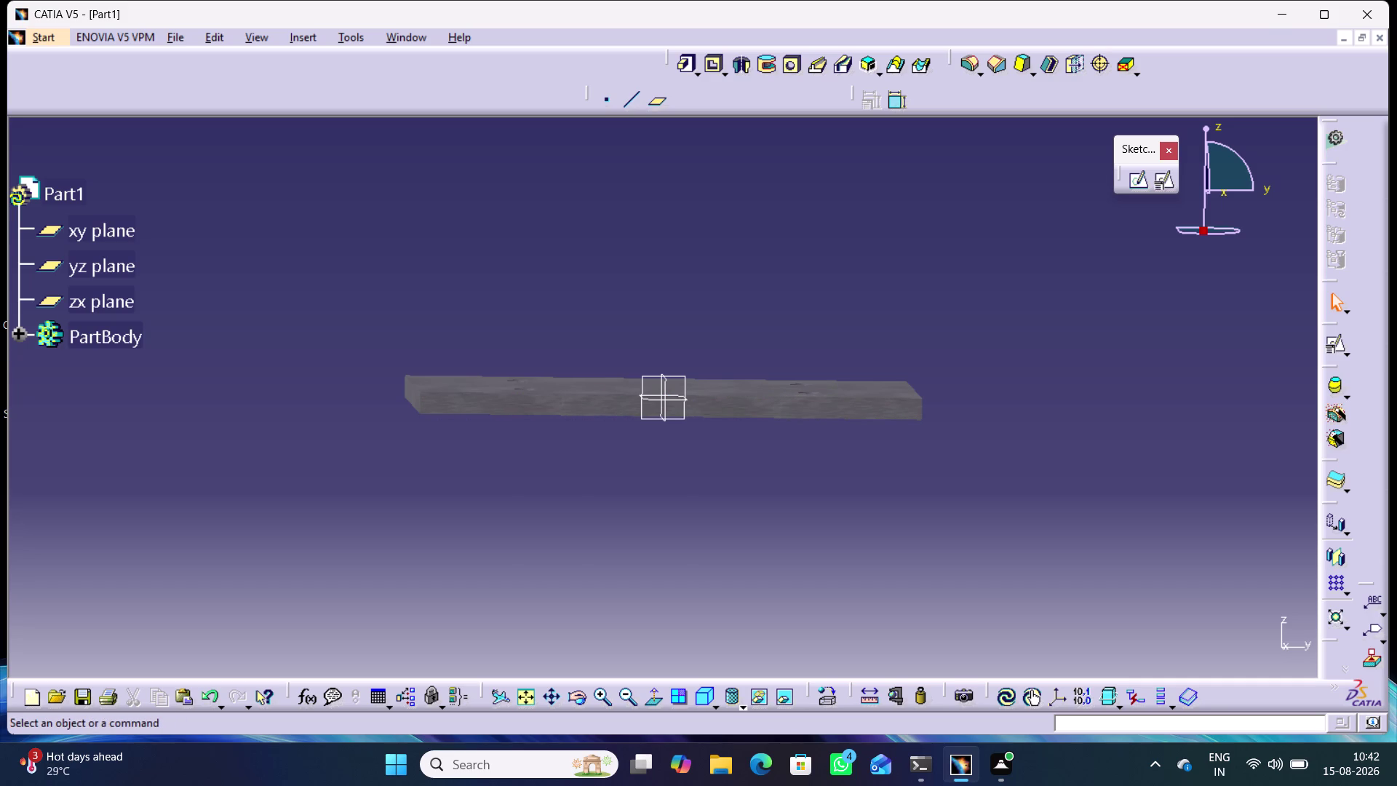
Inspect the four-hole plate from several angles, set an isometric view, and open Save As.
middle_drag(751, 437, 615, 603)
scroll(down, 3)
right_drag(692, 487, 615, 602)
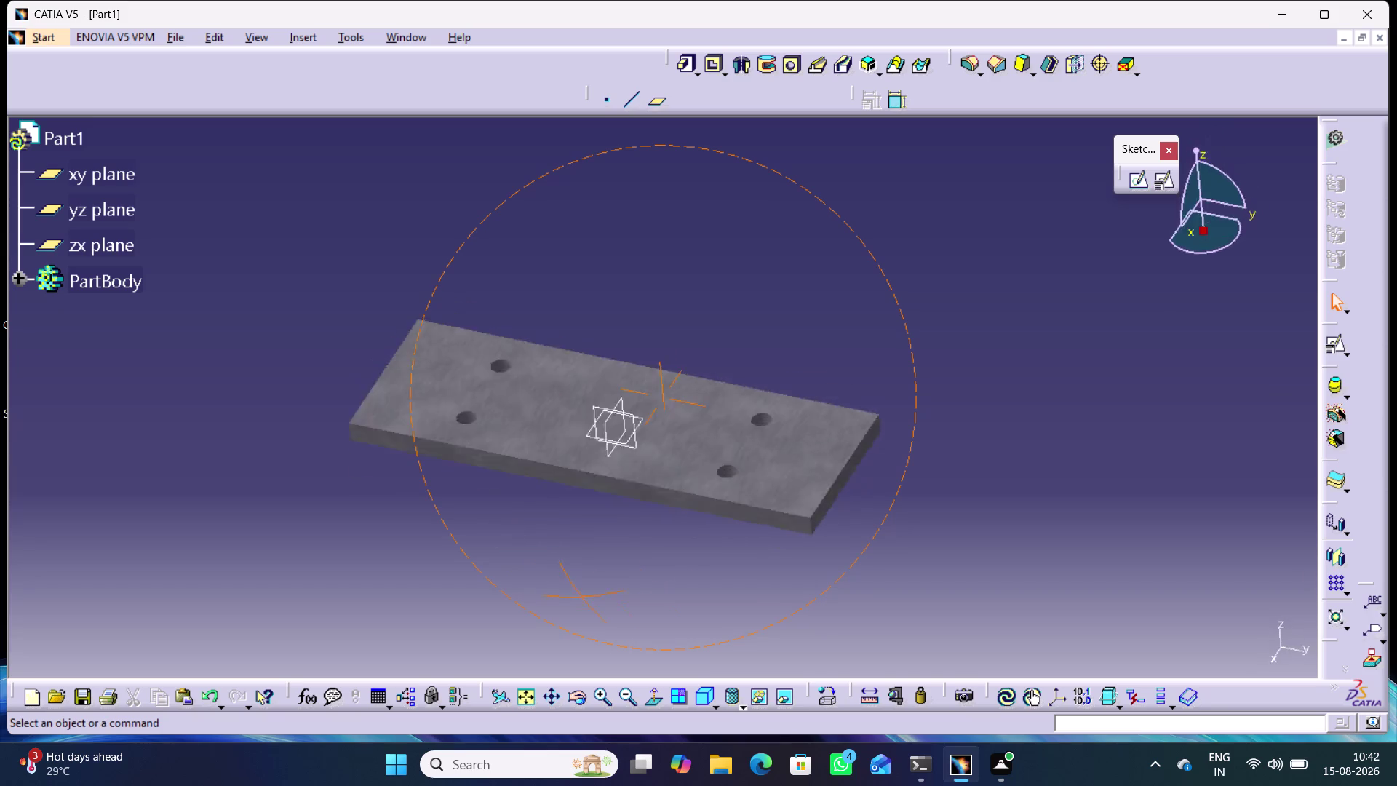
middle_drag(614, 603, 563, 532)
right_drag(615, 603, 562, 532)
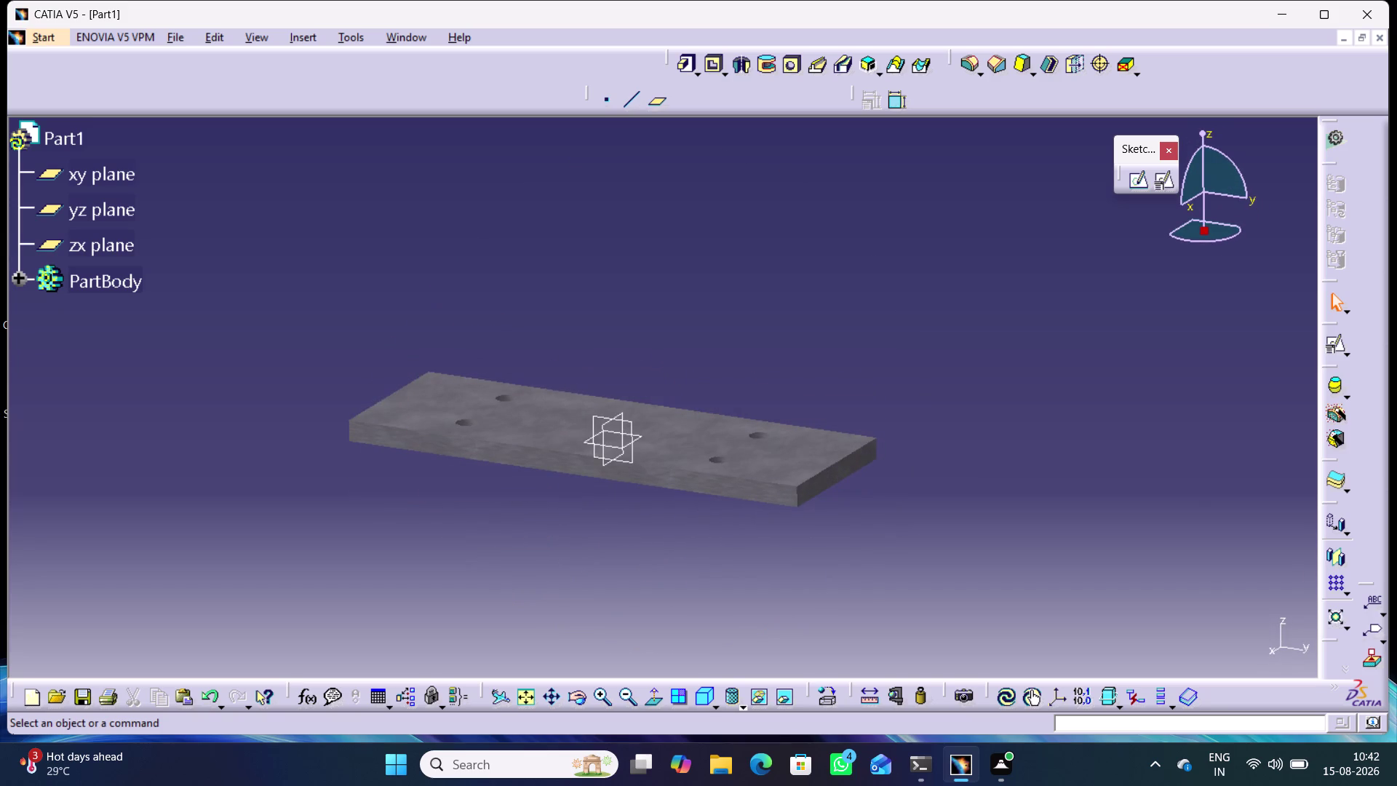
click(698, 701)
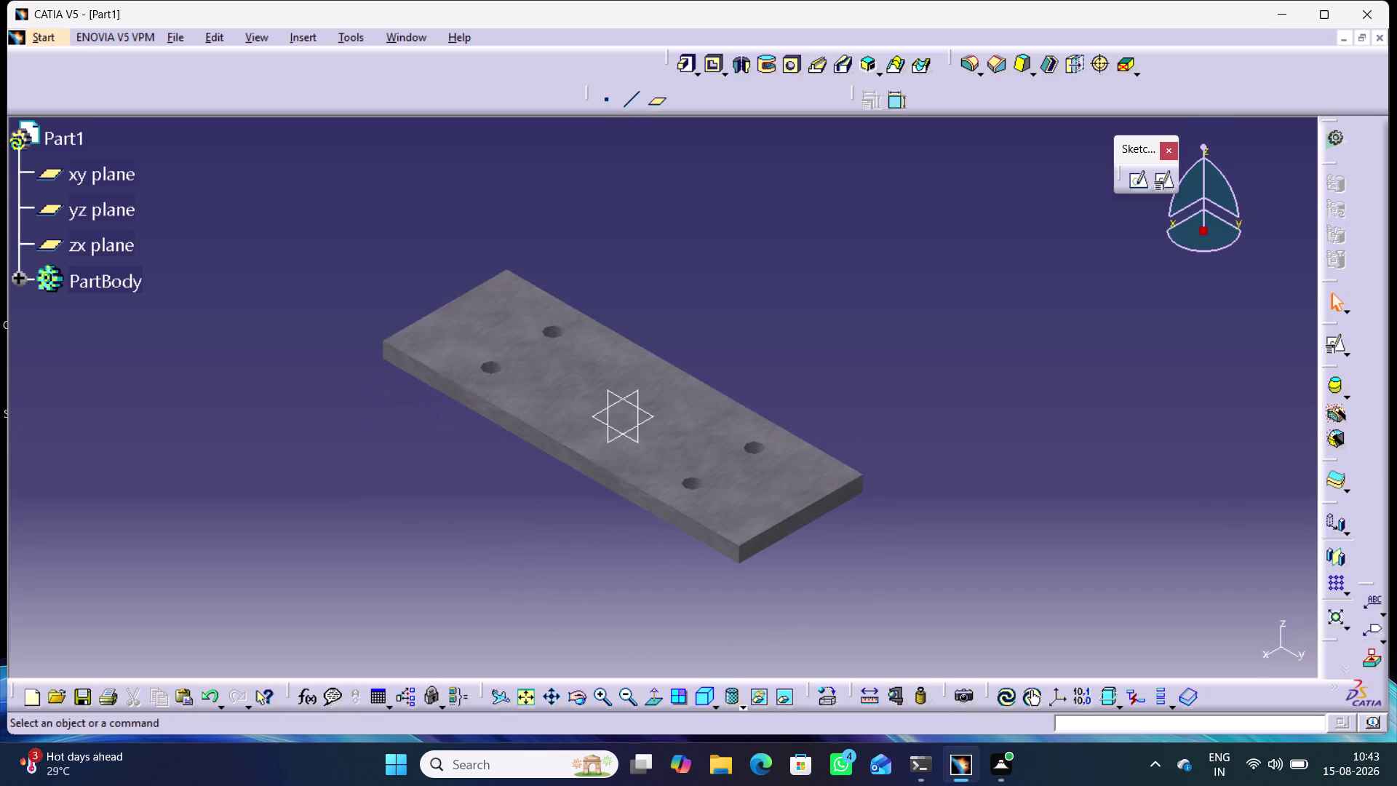
key(ctrl+s)
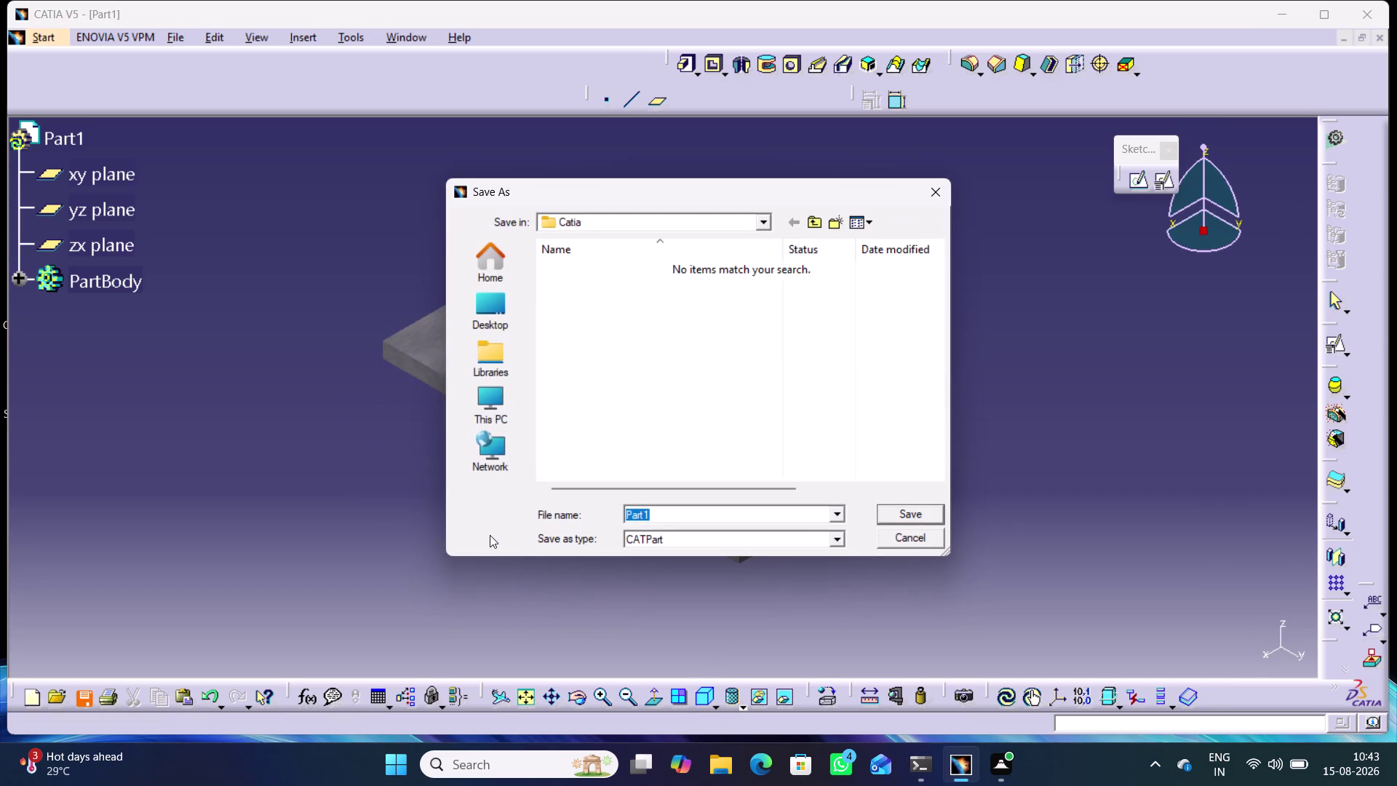
Browse the Save As dialog to Desktop > Intern projects > Catia.
scroll(down, 3)
scroll(up, 3)
click(484, 301)
scroll(down, 3)
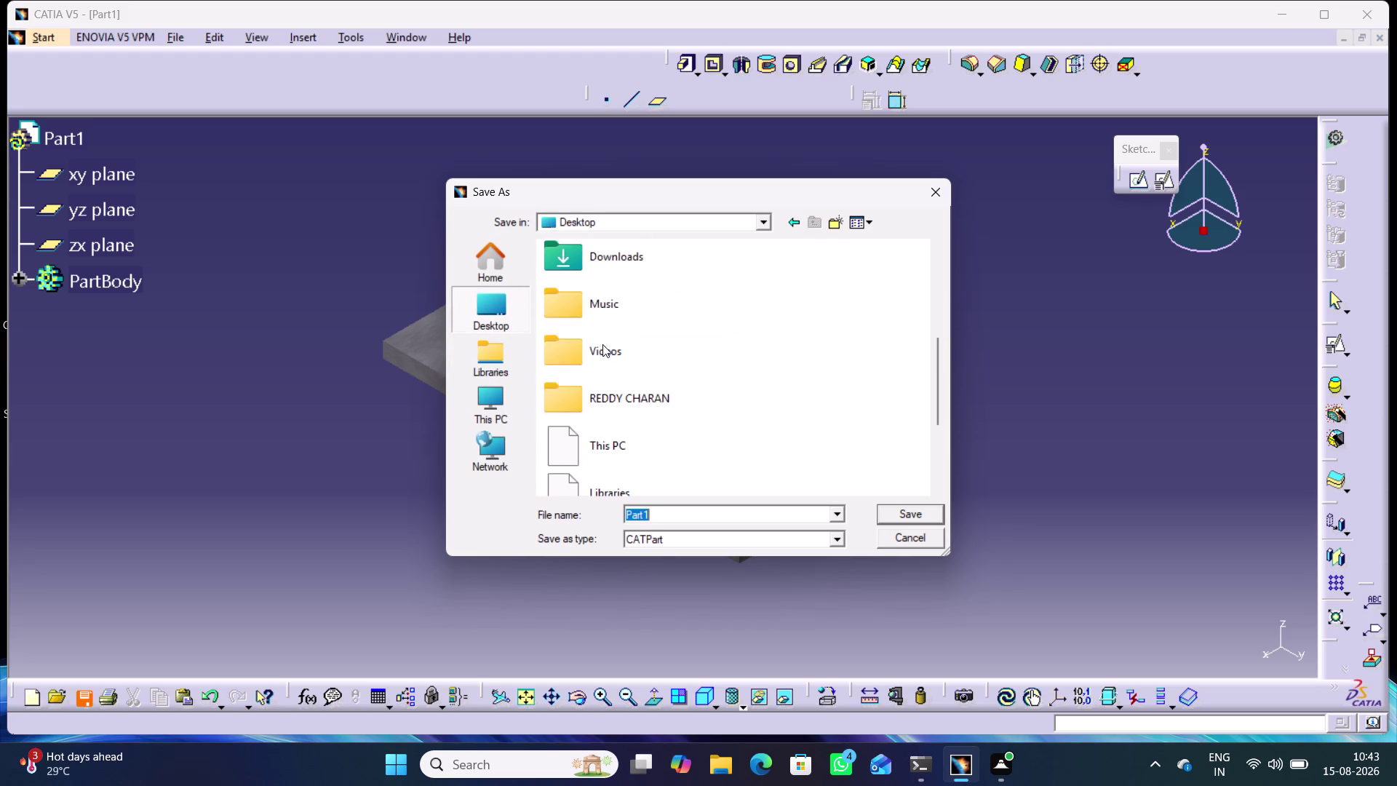
scroll(down, 3)
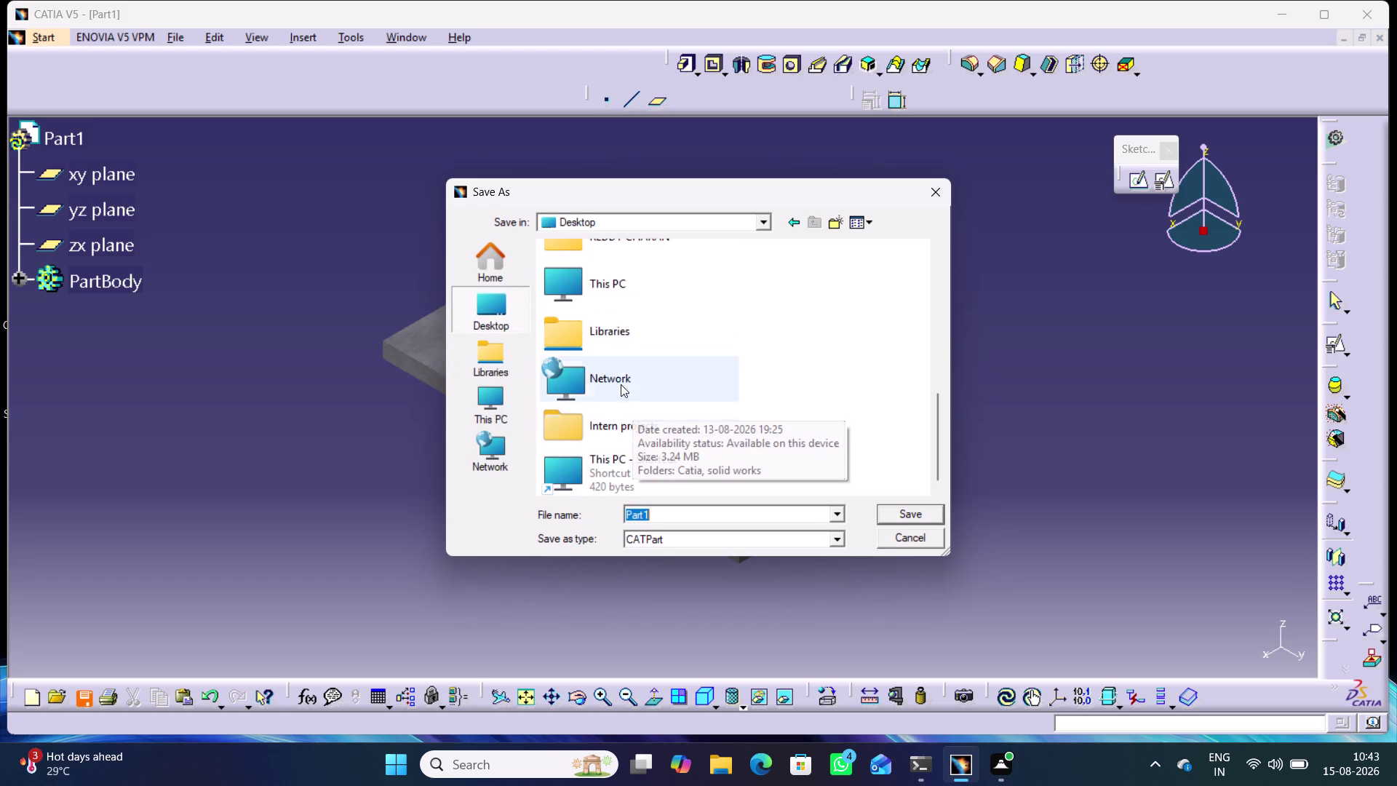
scroll(down, 3)
double_click(633, 425)
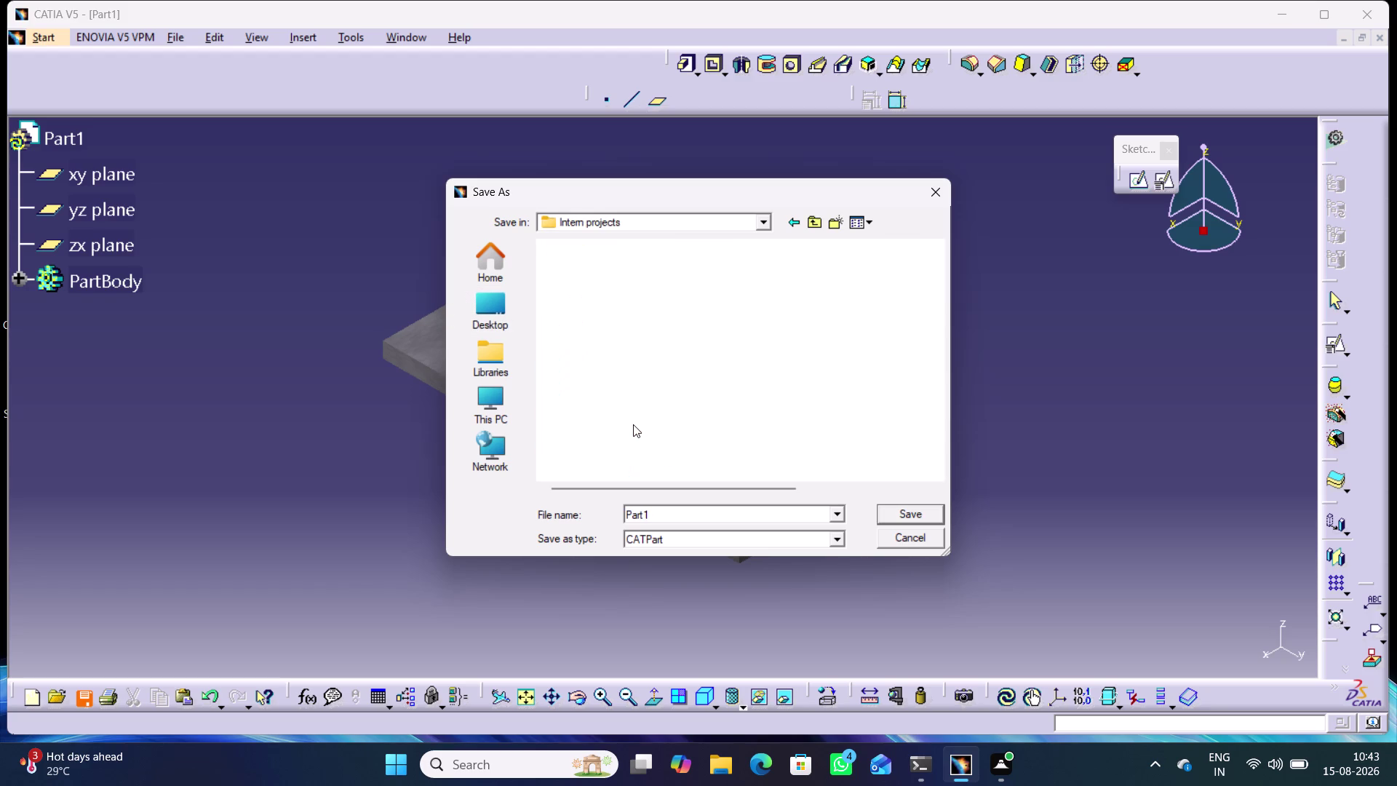
double_click(579, 265)
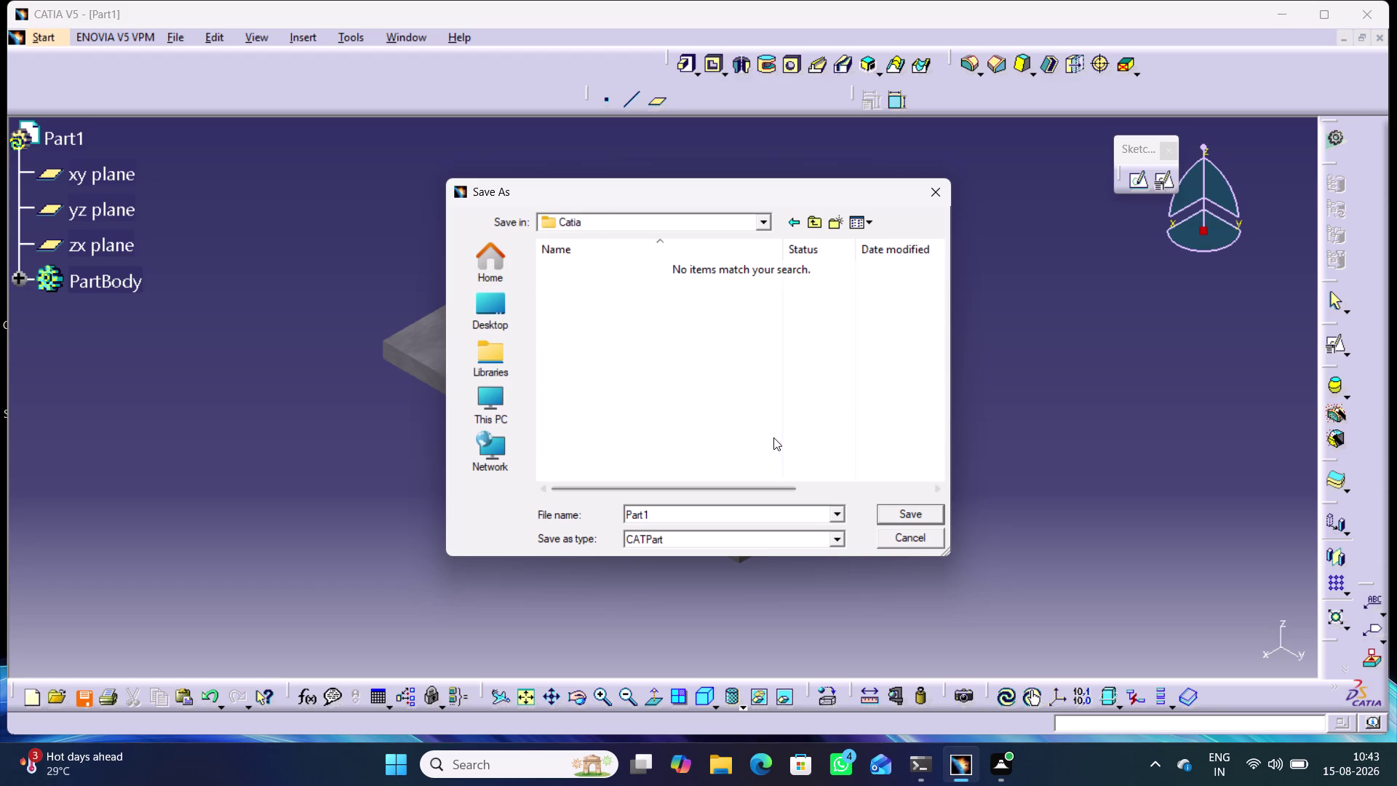
Save the part under the name 'Base' and start a new document.
drag(689, 514, 628, 511)
text(Bas)
text(e)
key(Return)
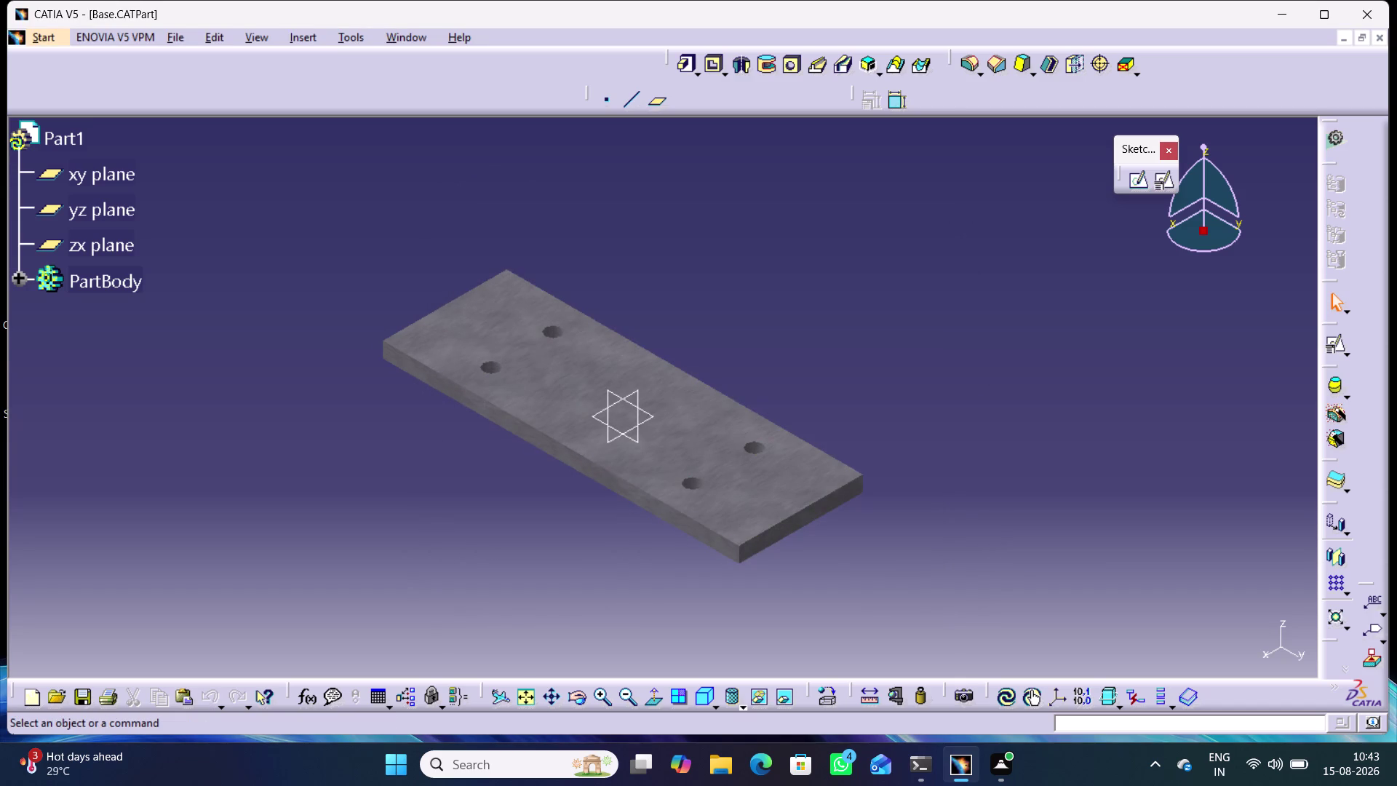
key(ctrl+s)
key(ctrl+n)
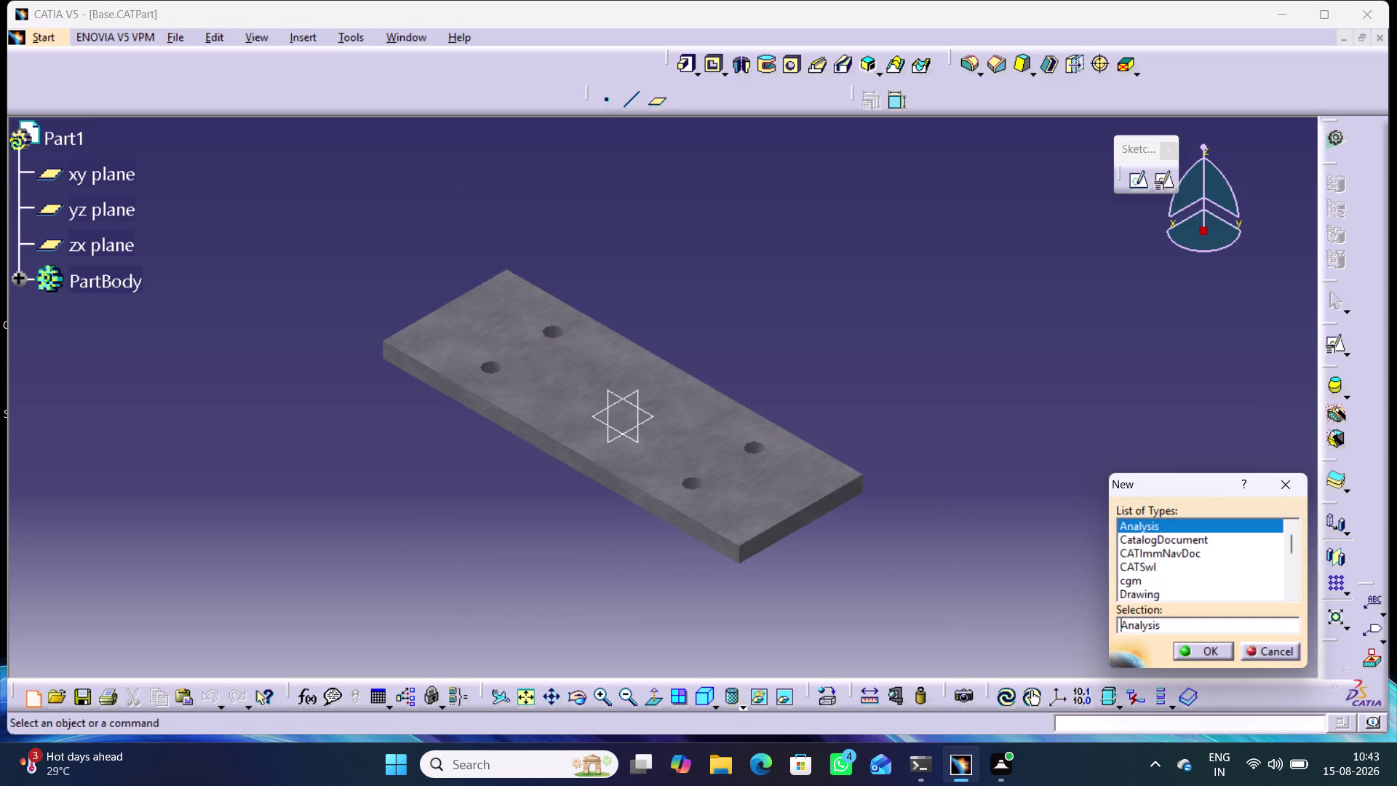
Create a new Part document, keep the default name Part2, and select its zx plane.
key(Down)
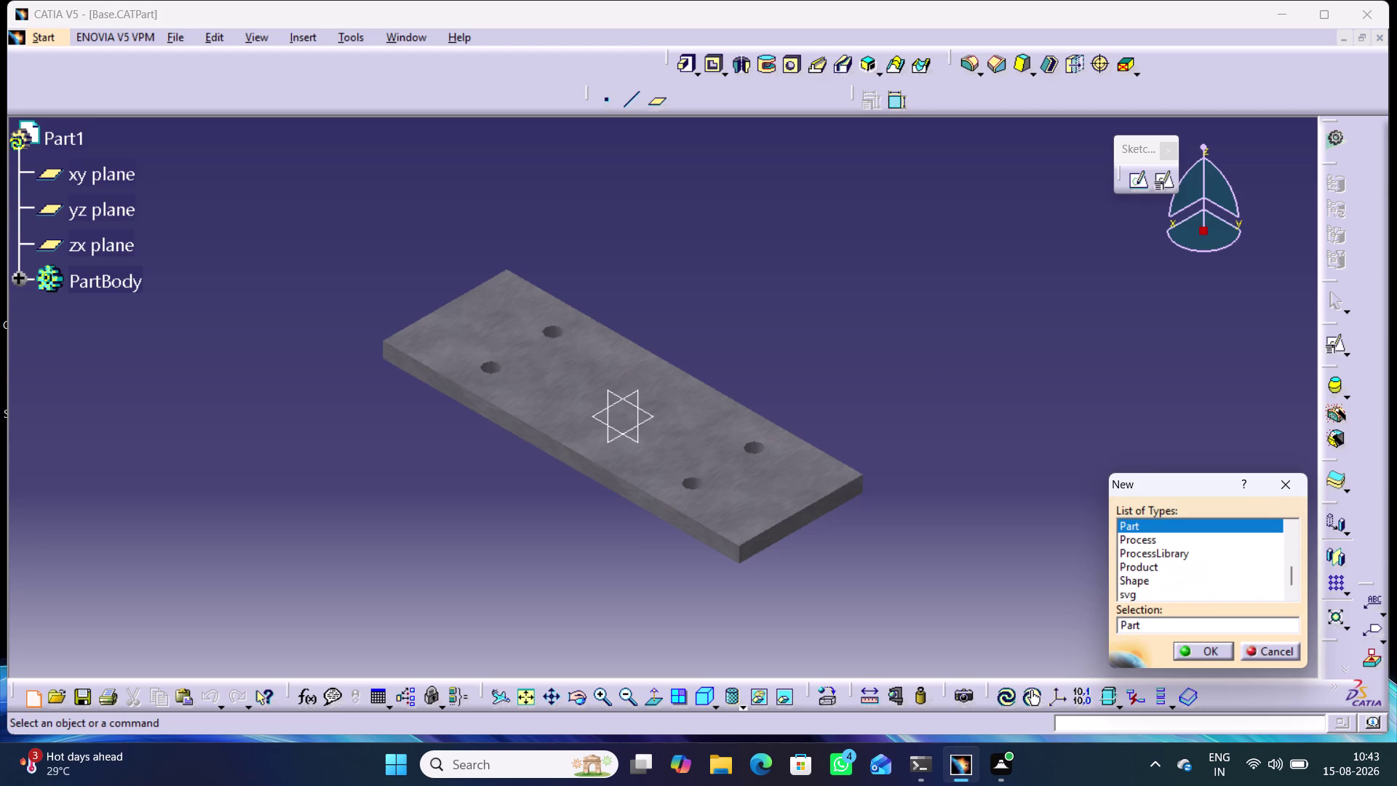
key(Return)
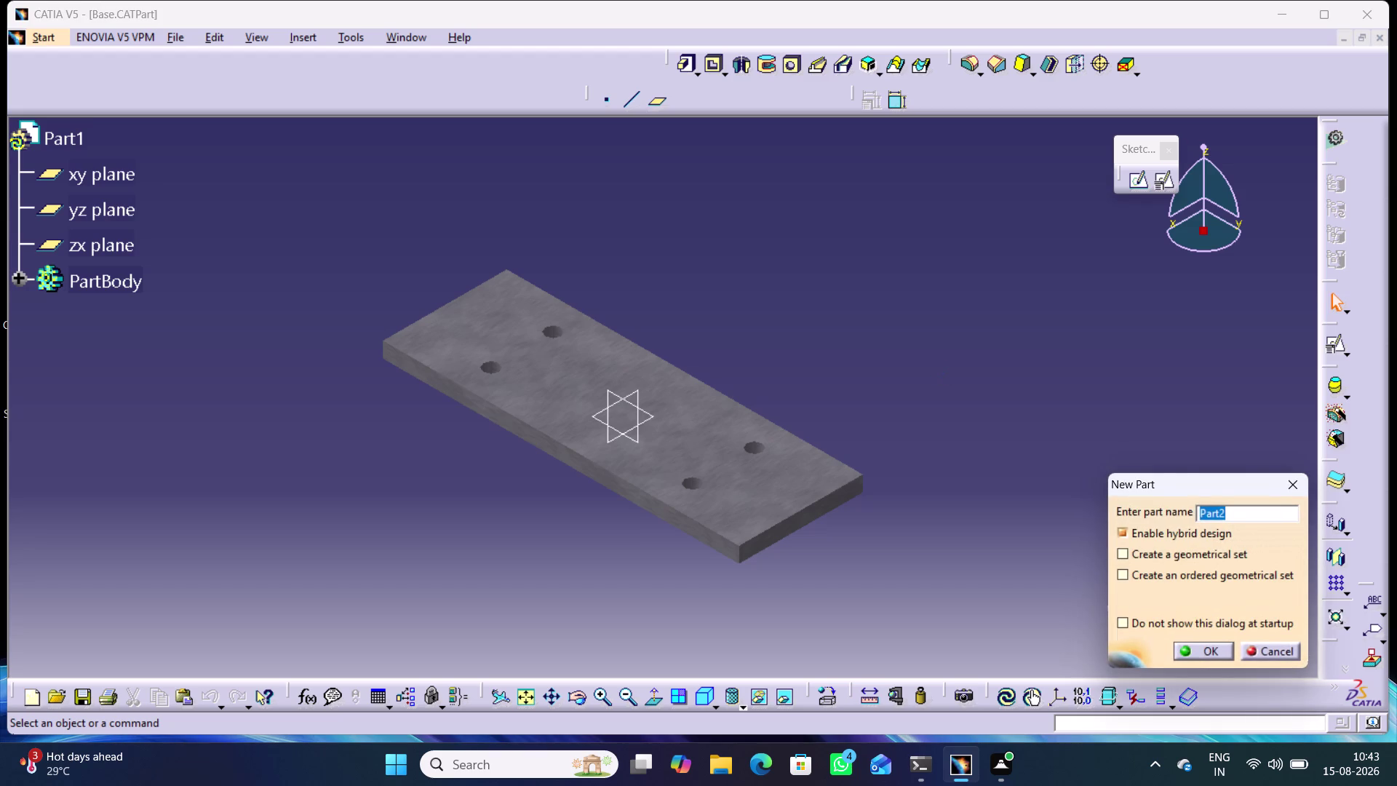
key(Return)
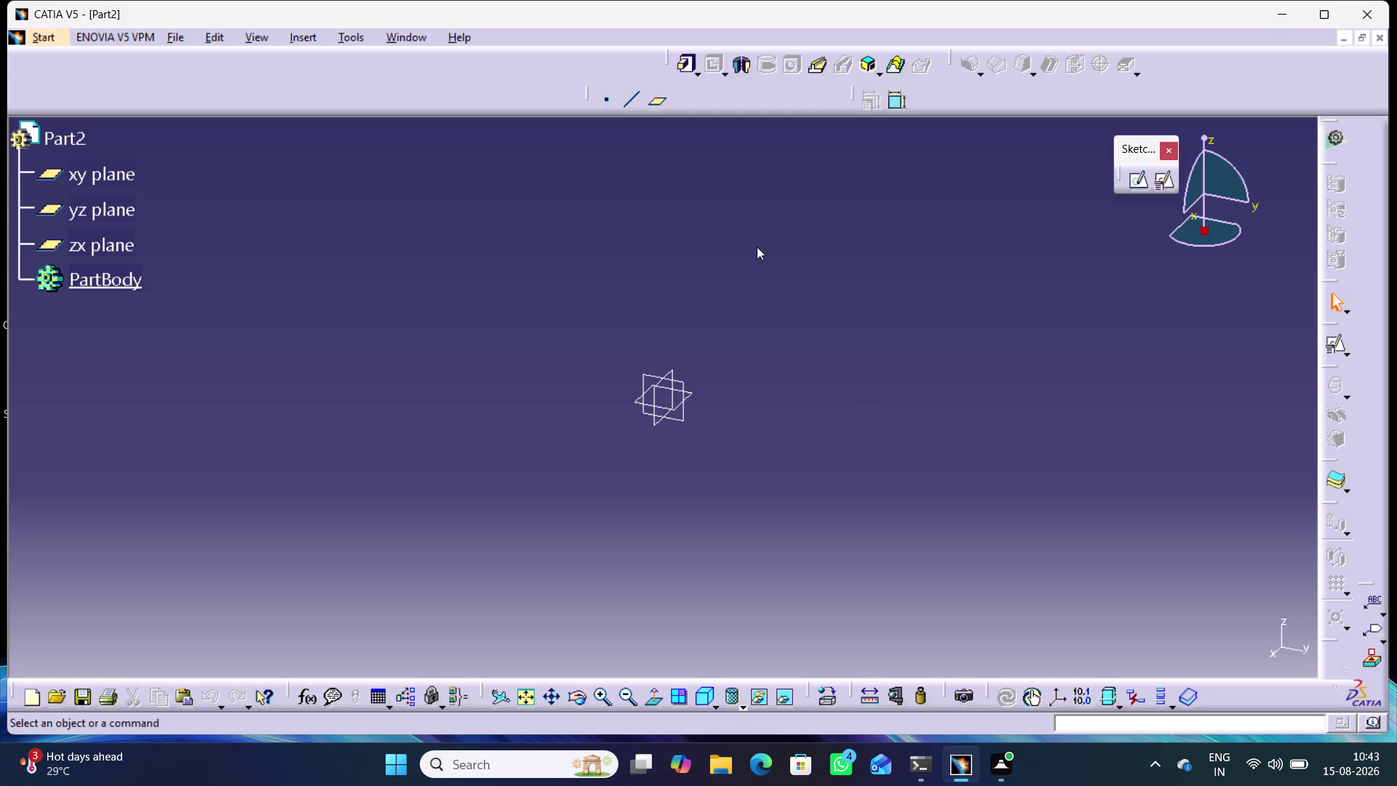
click(656, 424)
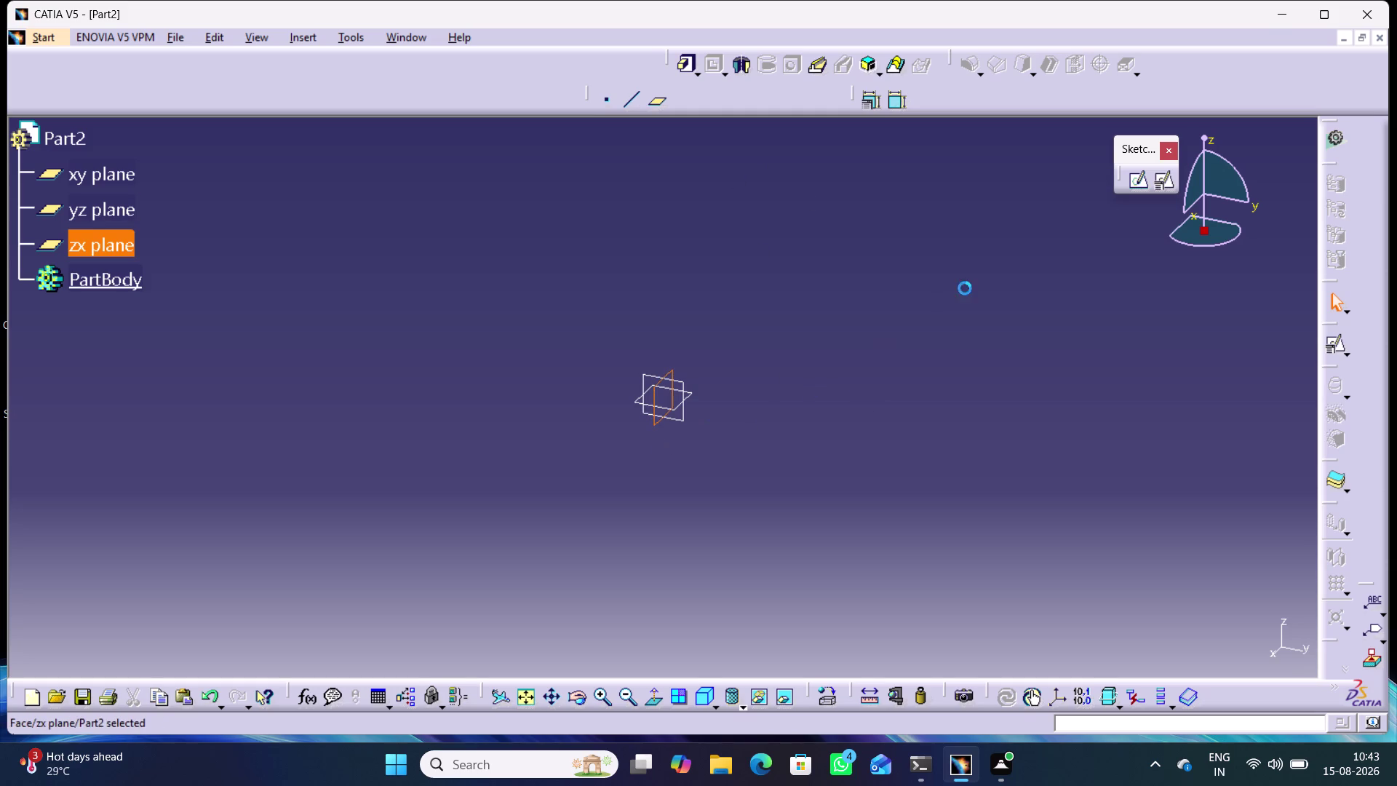
Create a positioned sketch on the zx plane, adjusting its axis orientation, and enter the Sketcher.
click(1166, 179)
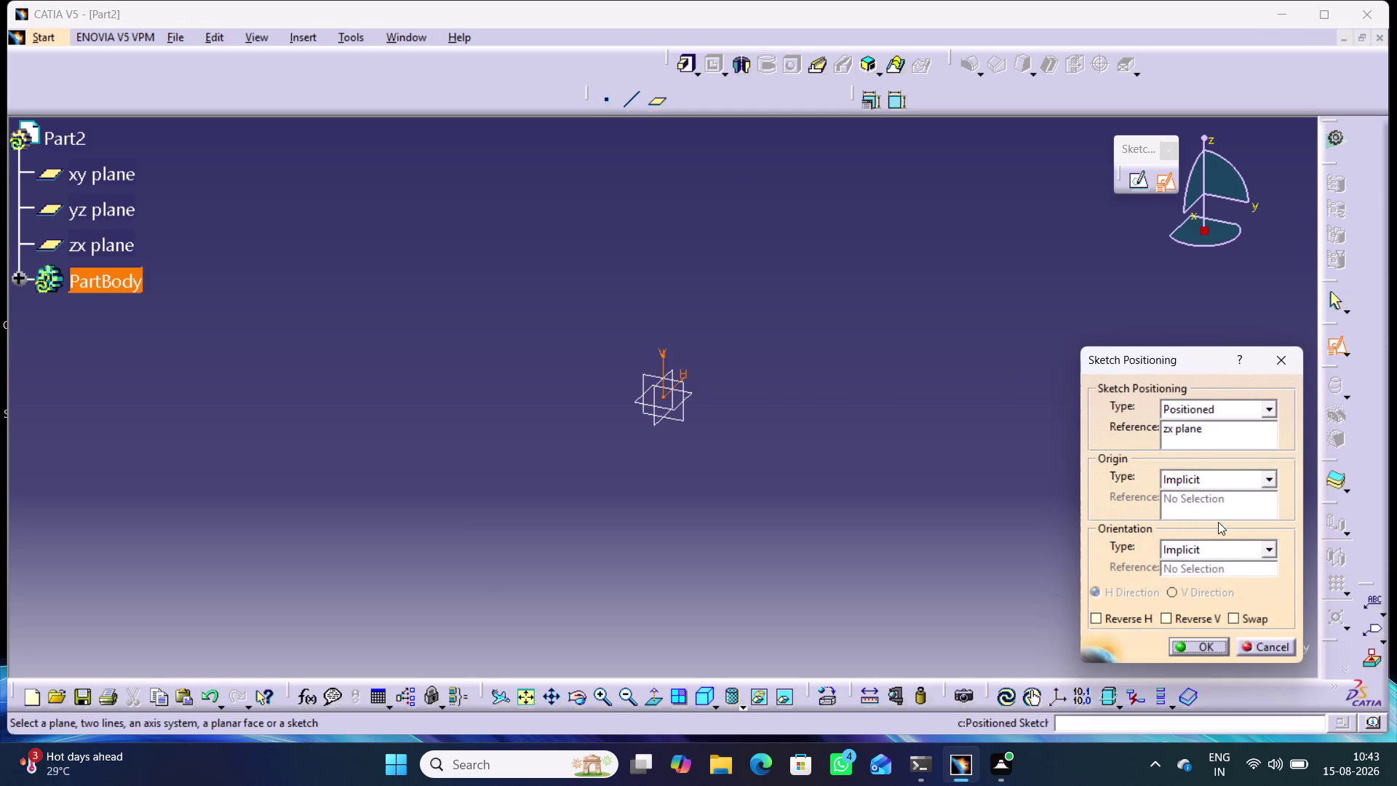
click(1244, 618)
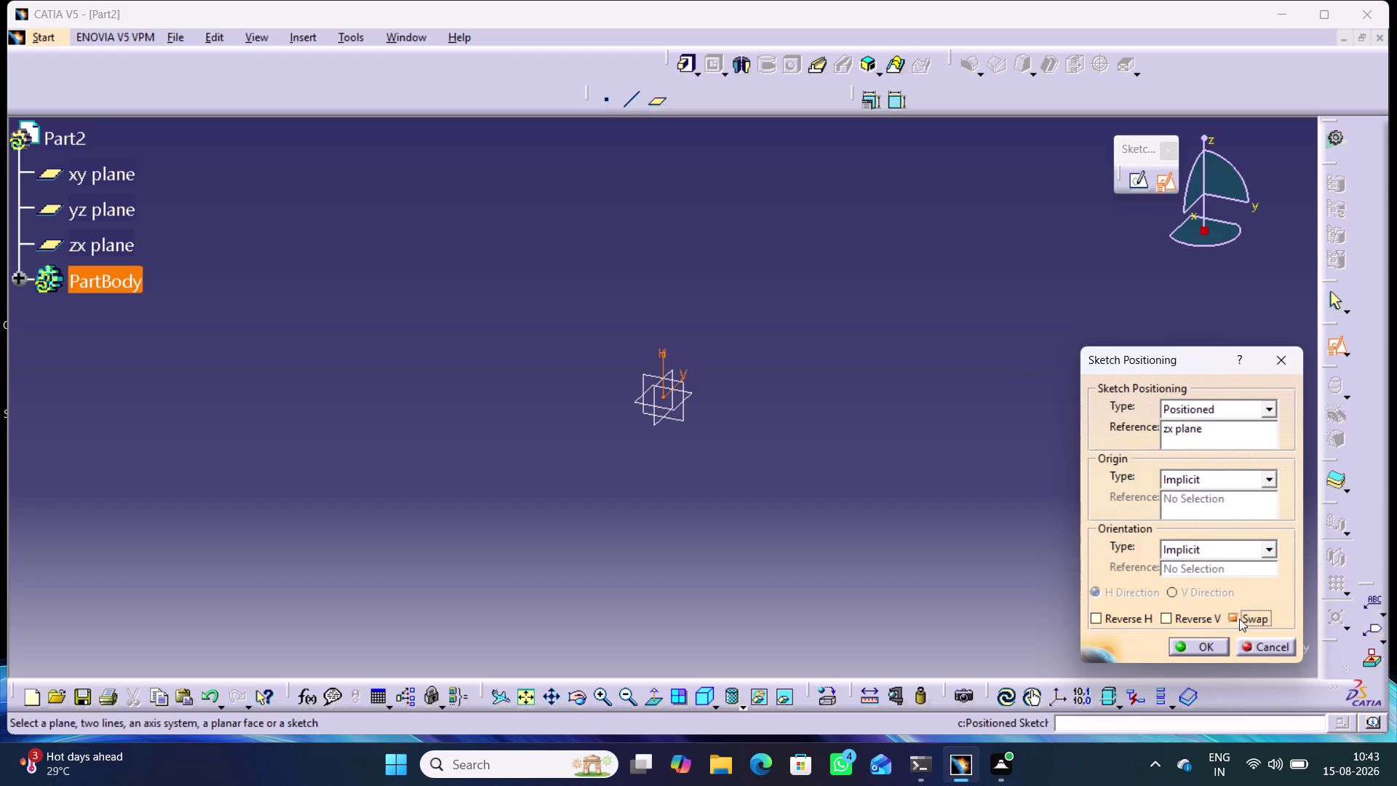
click(1239, 618)
click(1197, 649)
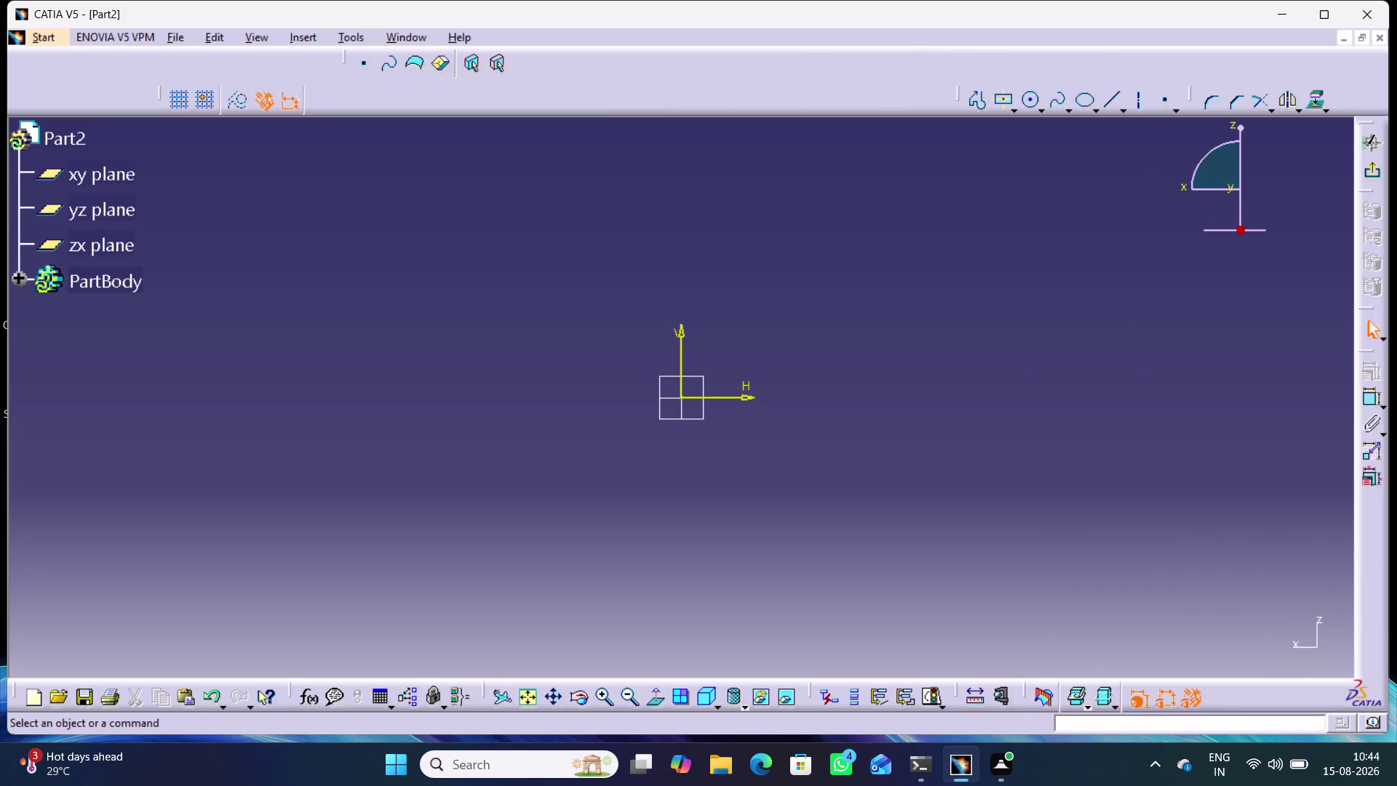
Draw a closed six-segment L-shaped profile around the origin with the Profile tool.
click(973, 101)
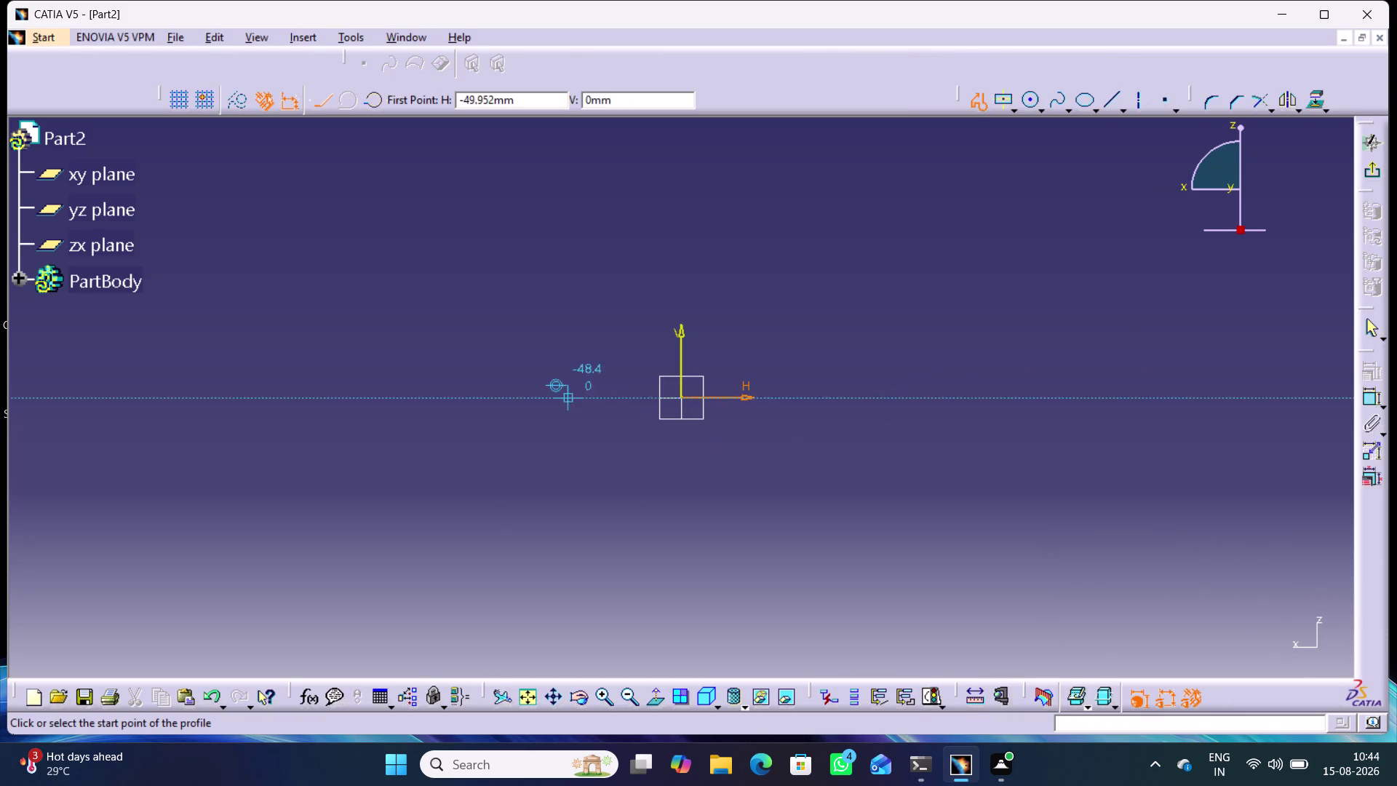
click(515, 400)
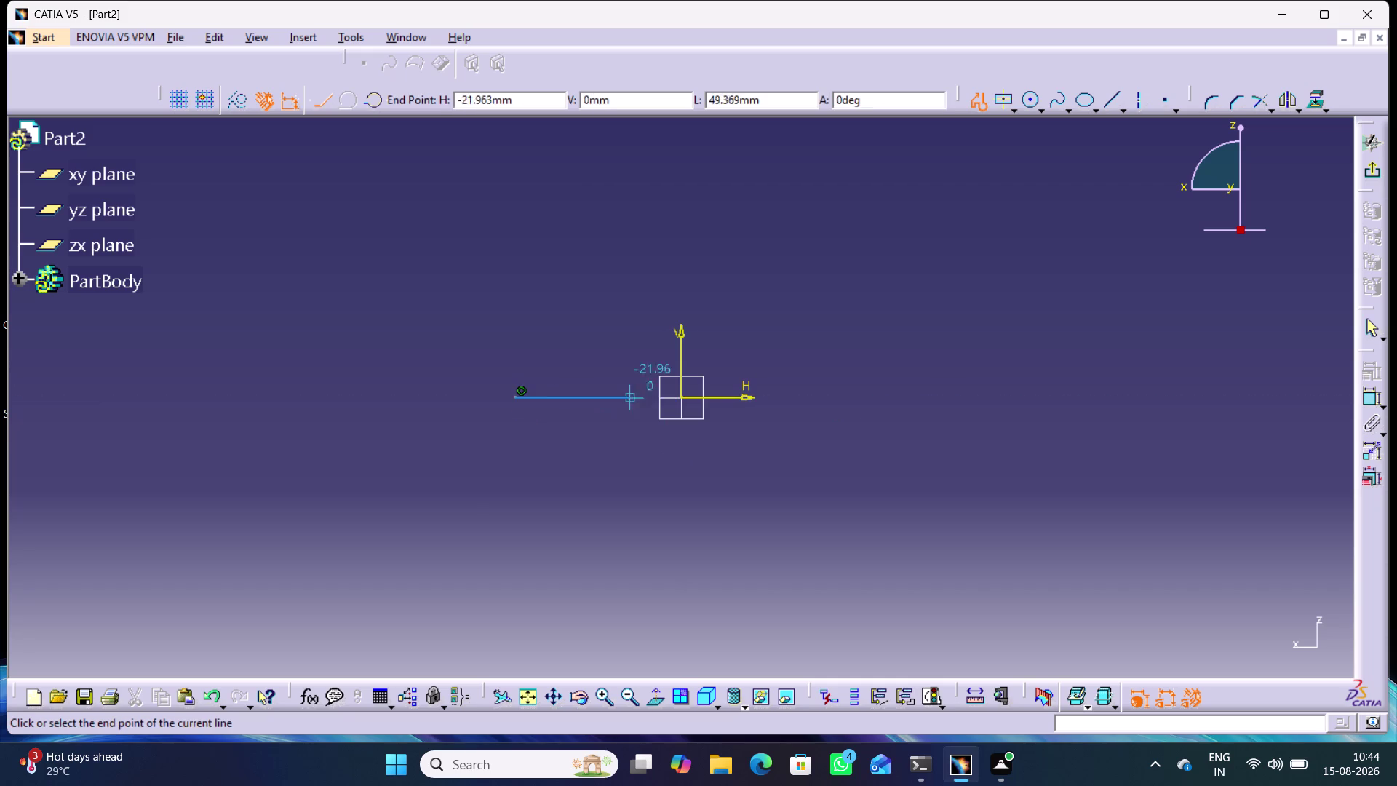
click(685, 396)
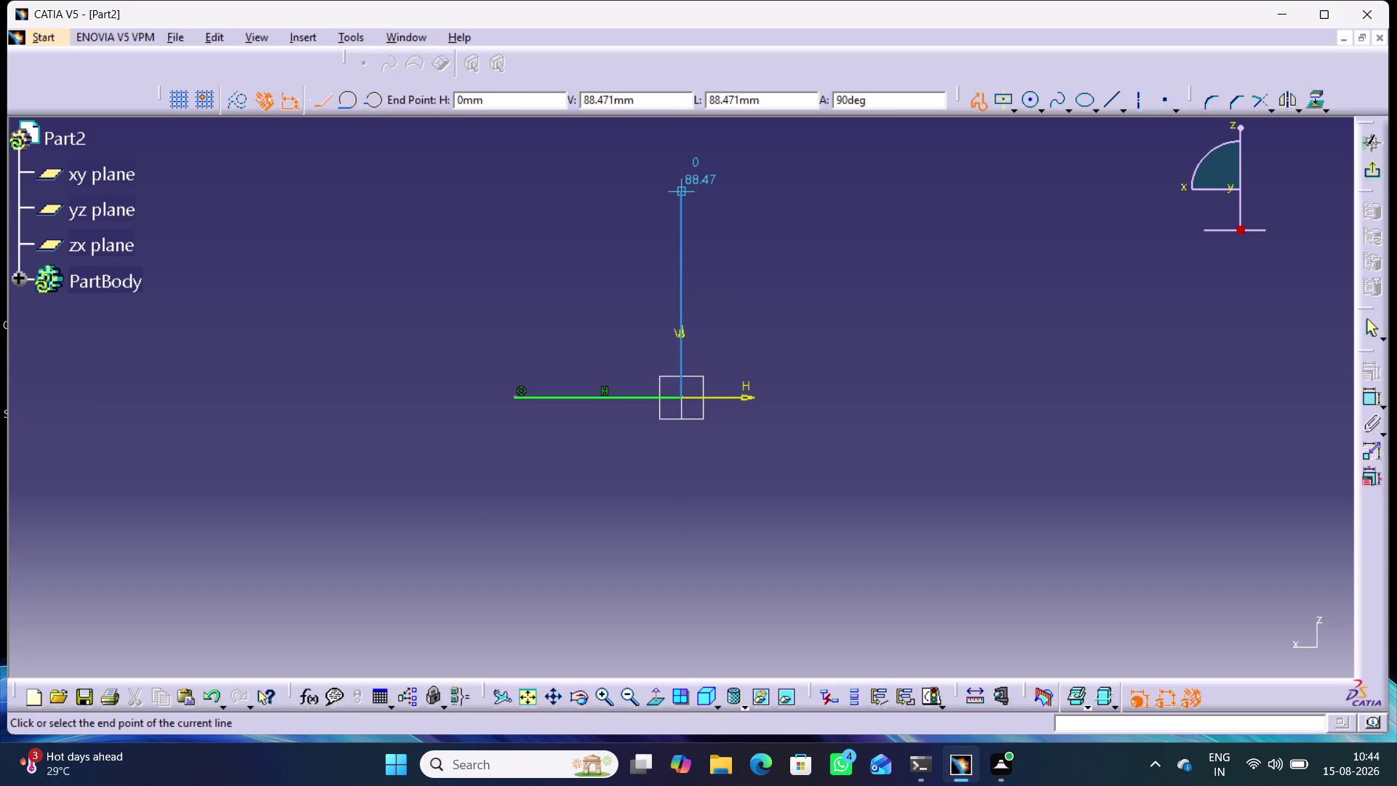
click(681, 188)
click(732, 189)
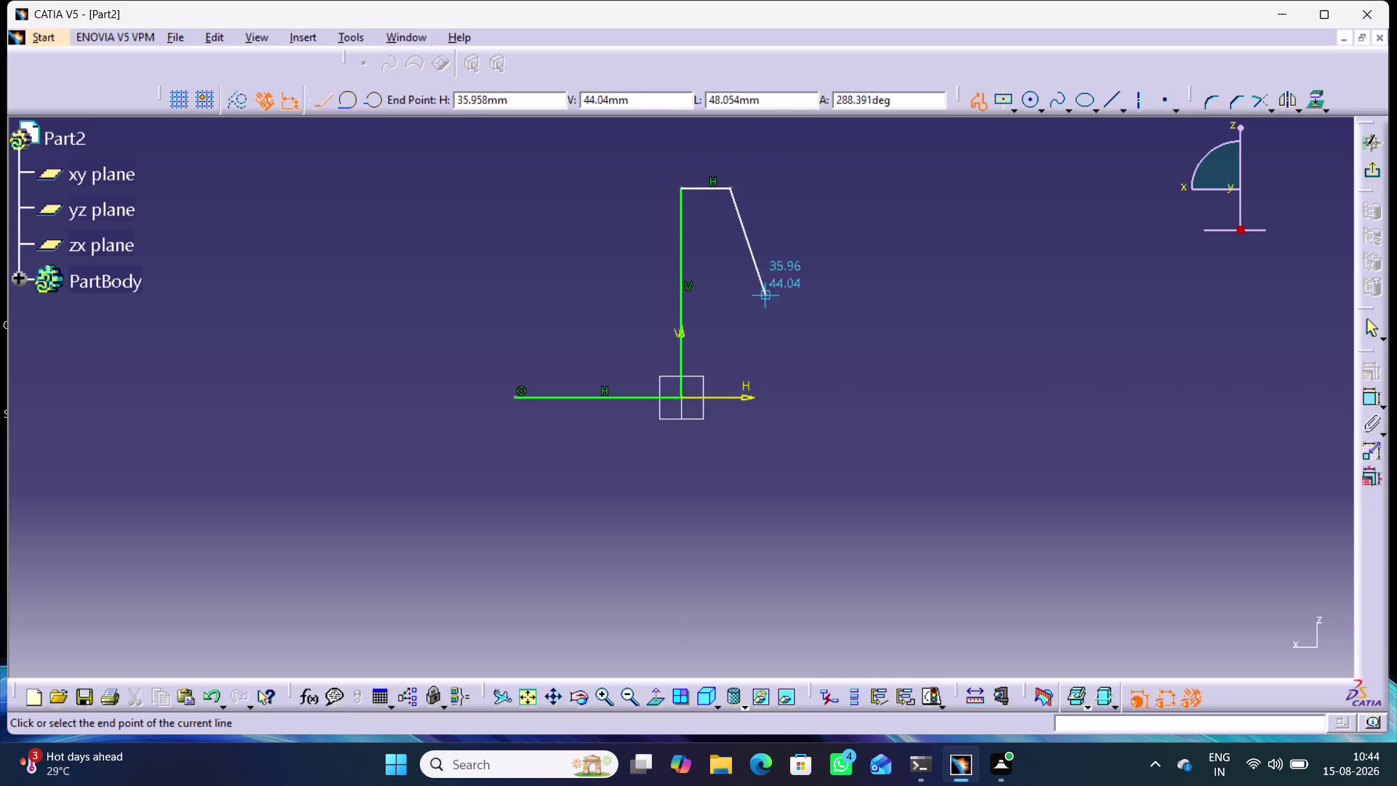
click(727, 441)
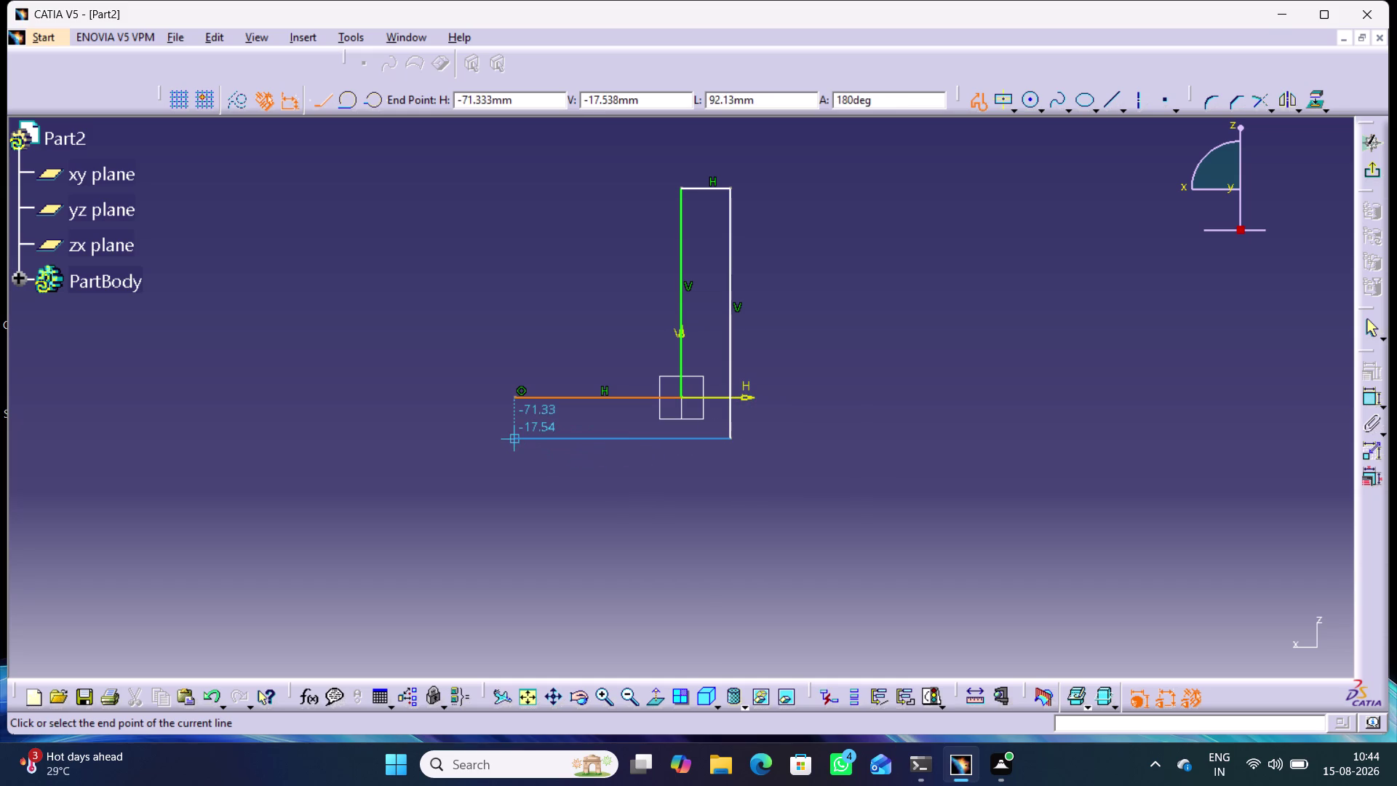
click(515, 434)
click(515, 398)
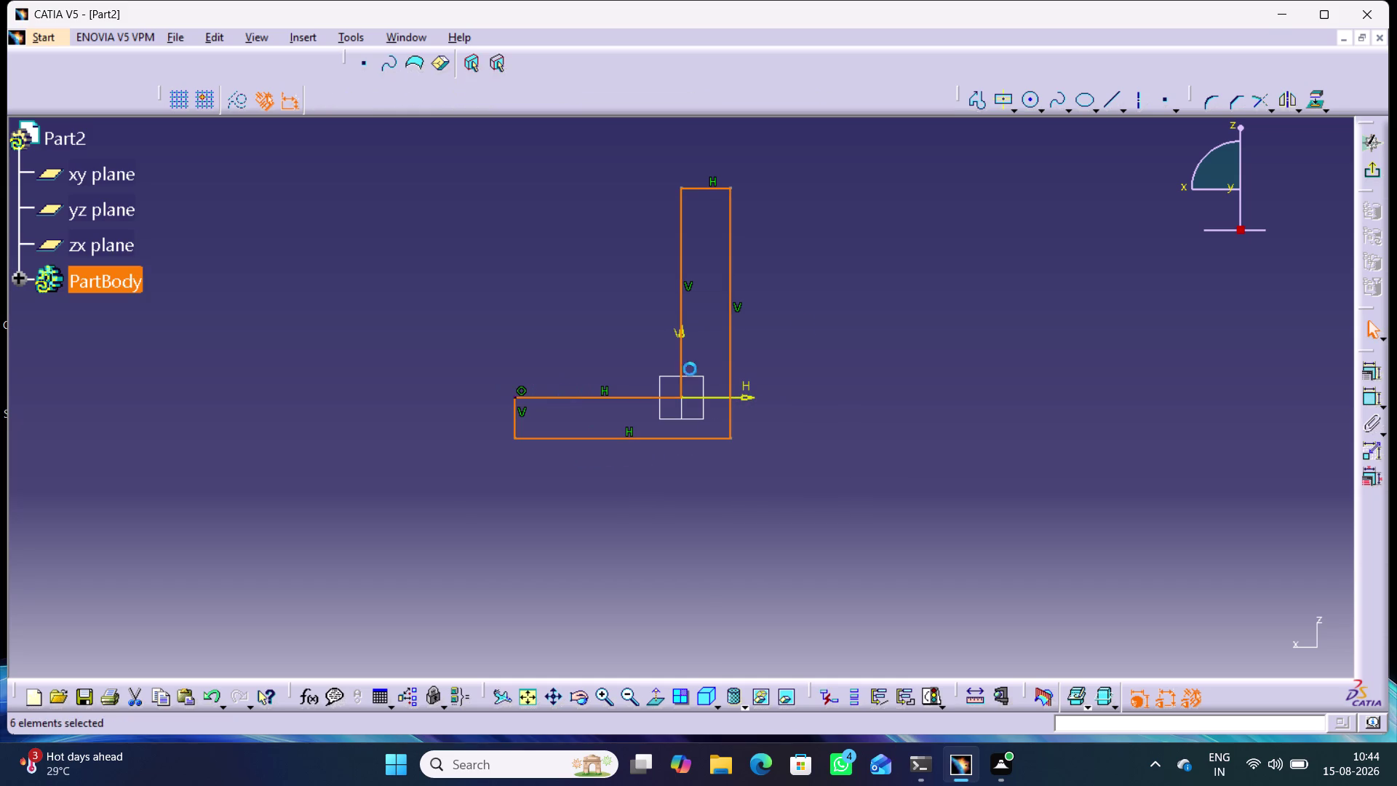
click(1296, 390)
double_click(1363, 395)
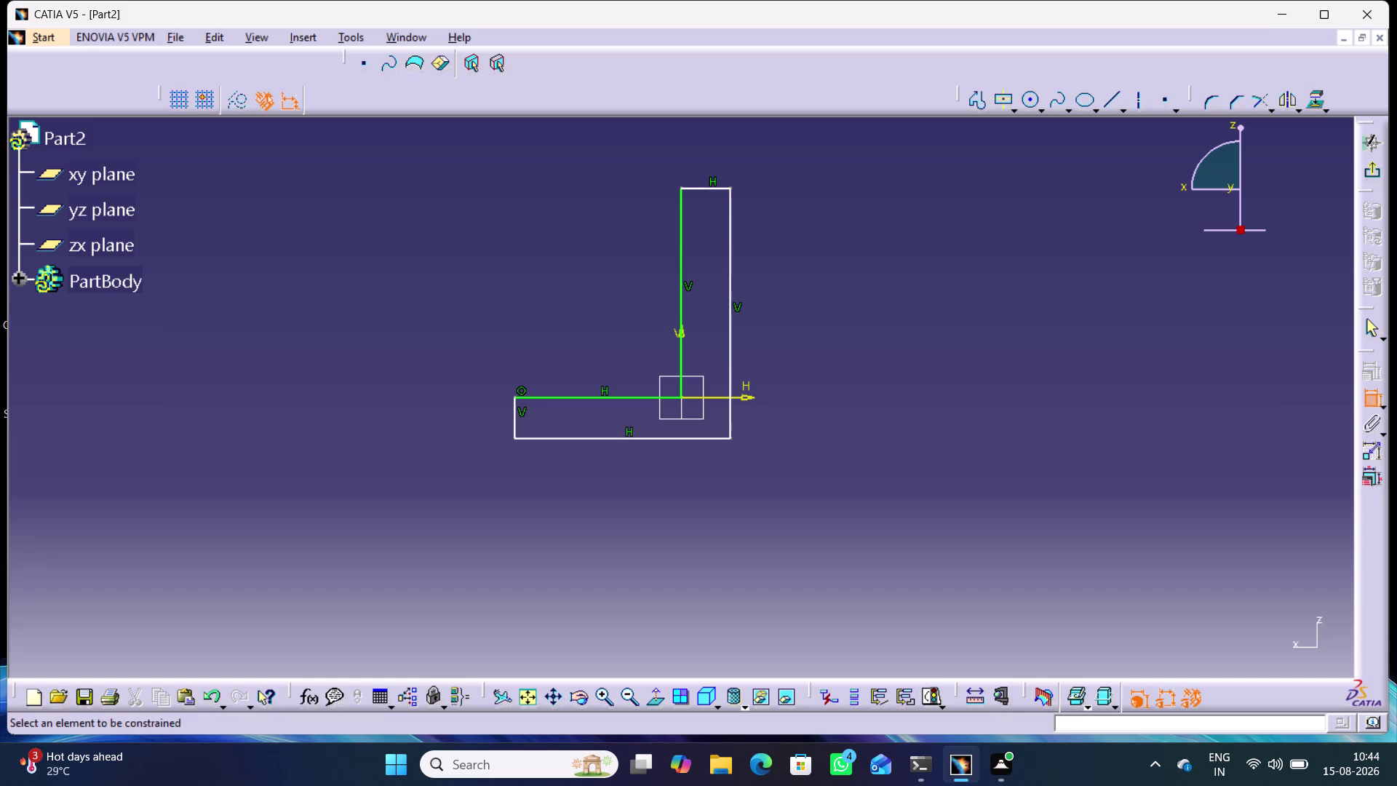
Set the vertical leg and base thickness dimensions to 5 mm.
click(705, 189)
click(704, 161)
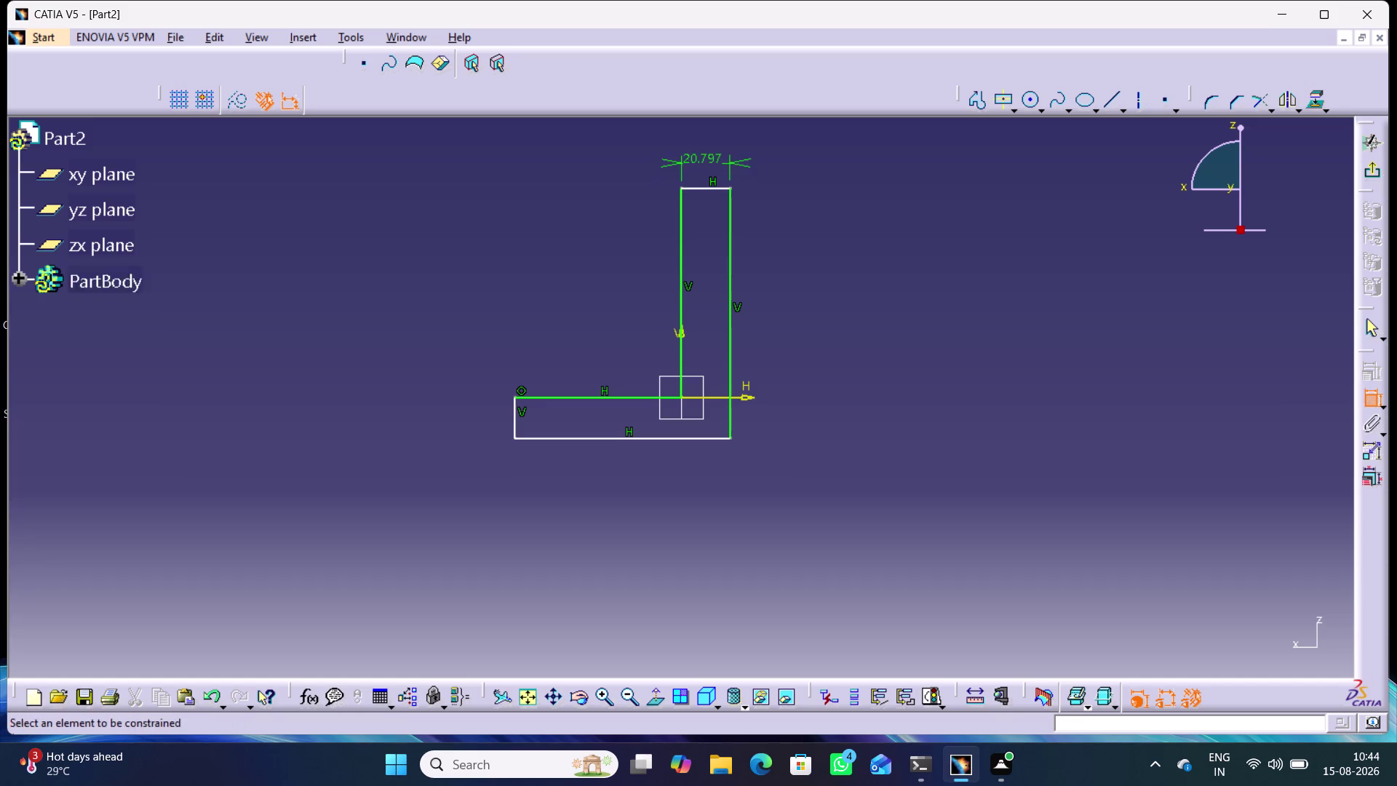
double_click(702, 156)
key(5)
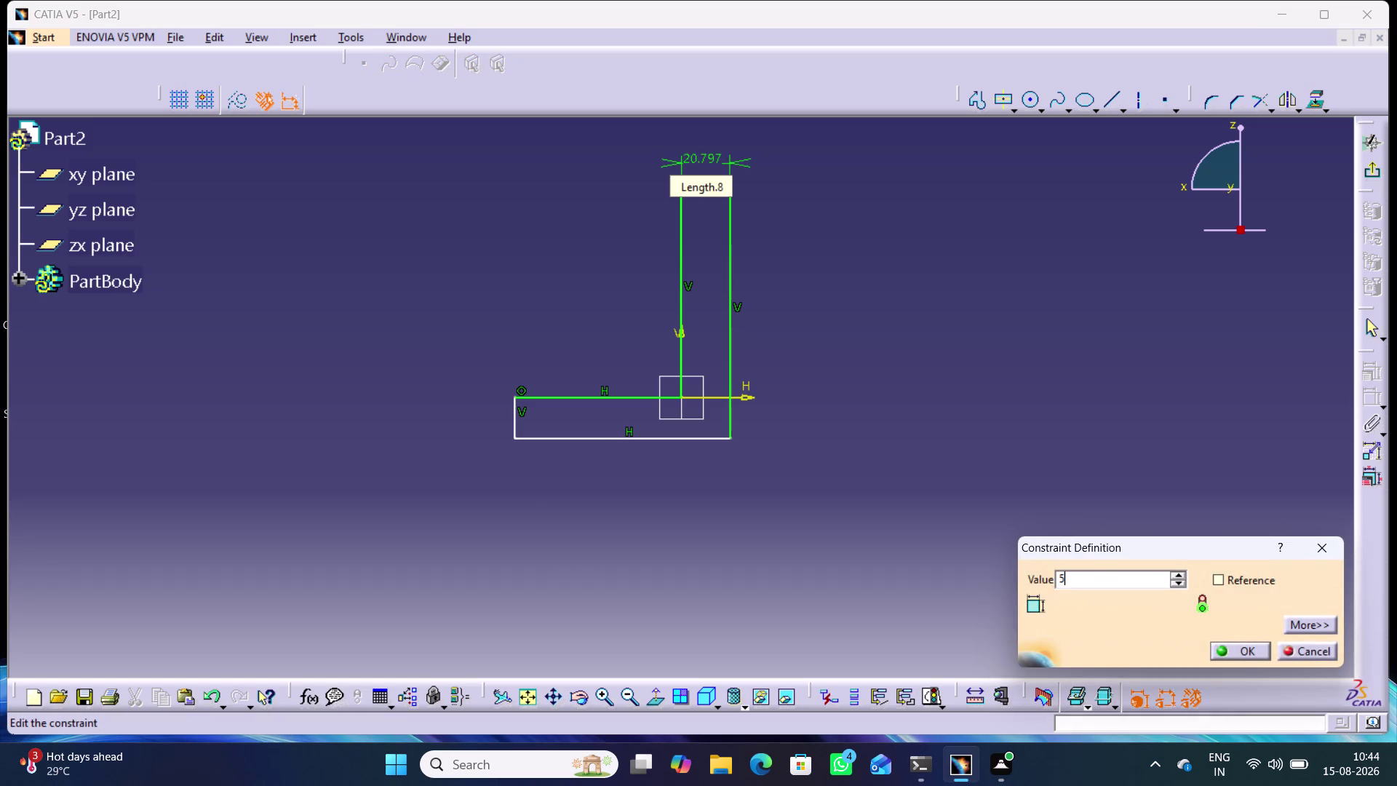
key(Return)
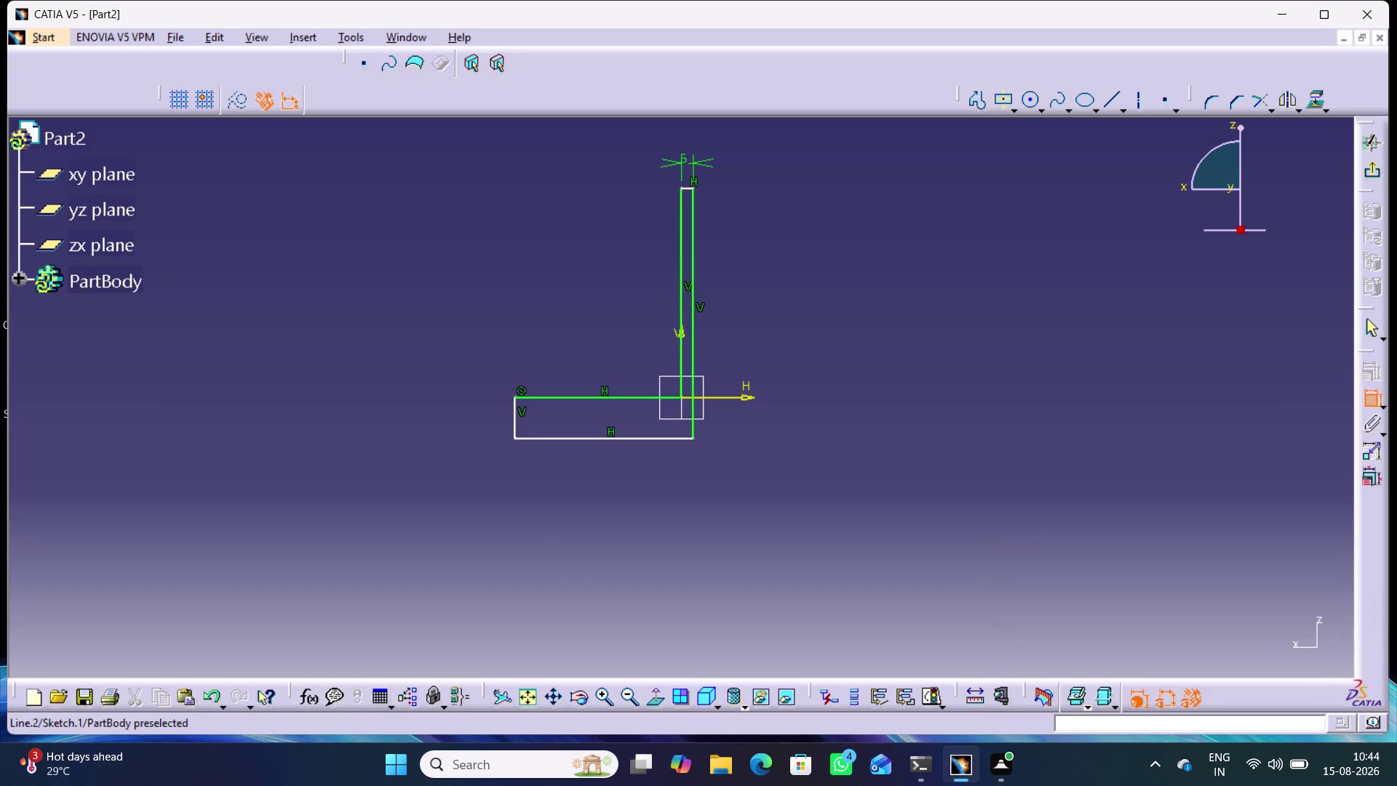
click(517, 412)
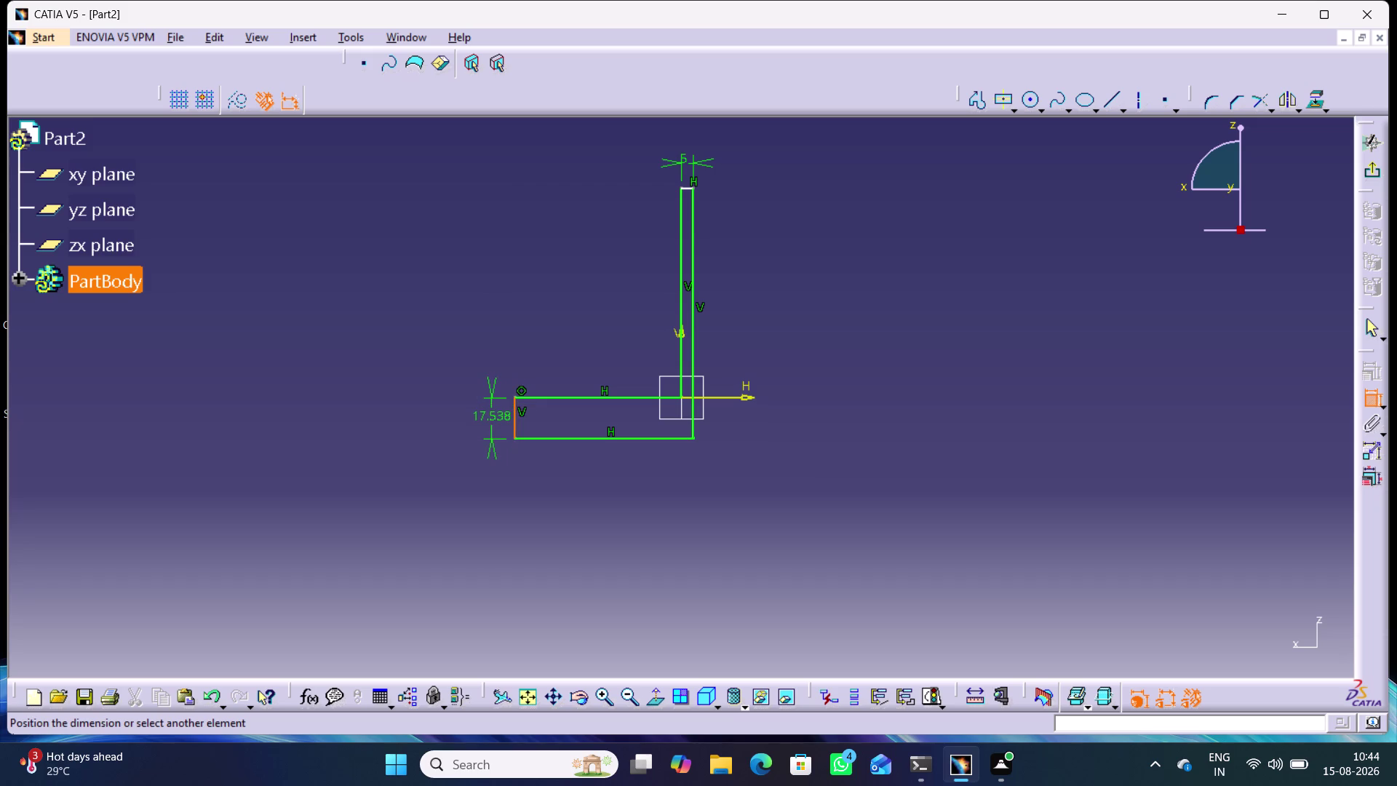
click(492, 422)
double_click(487, 415)
key(5)
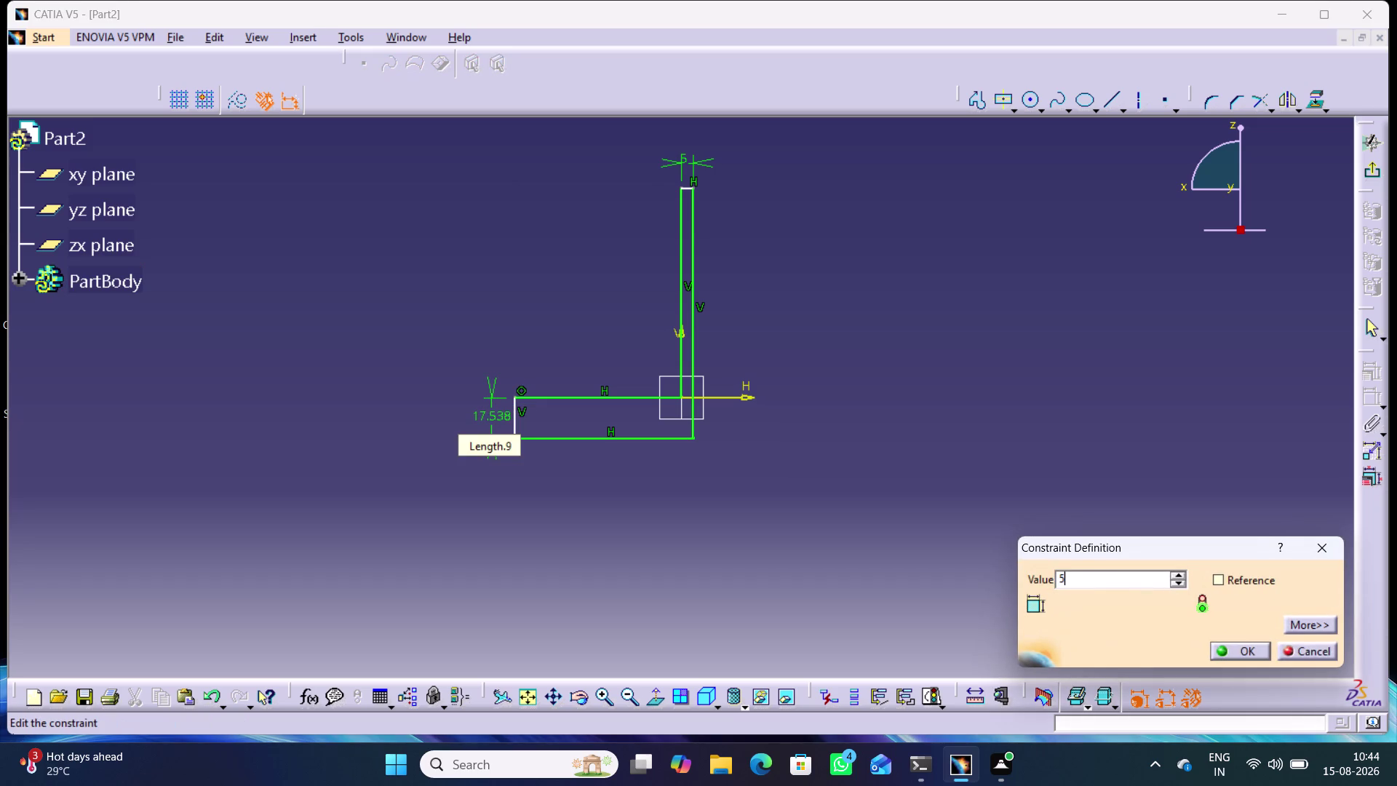
key(Return)
Dimension the vertical leg height to 40 mm.
click(643, 496)
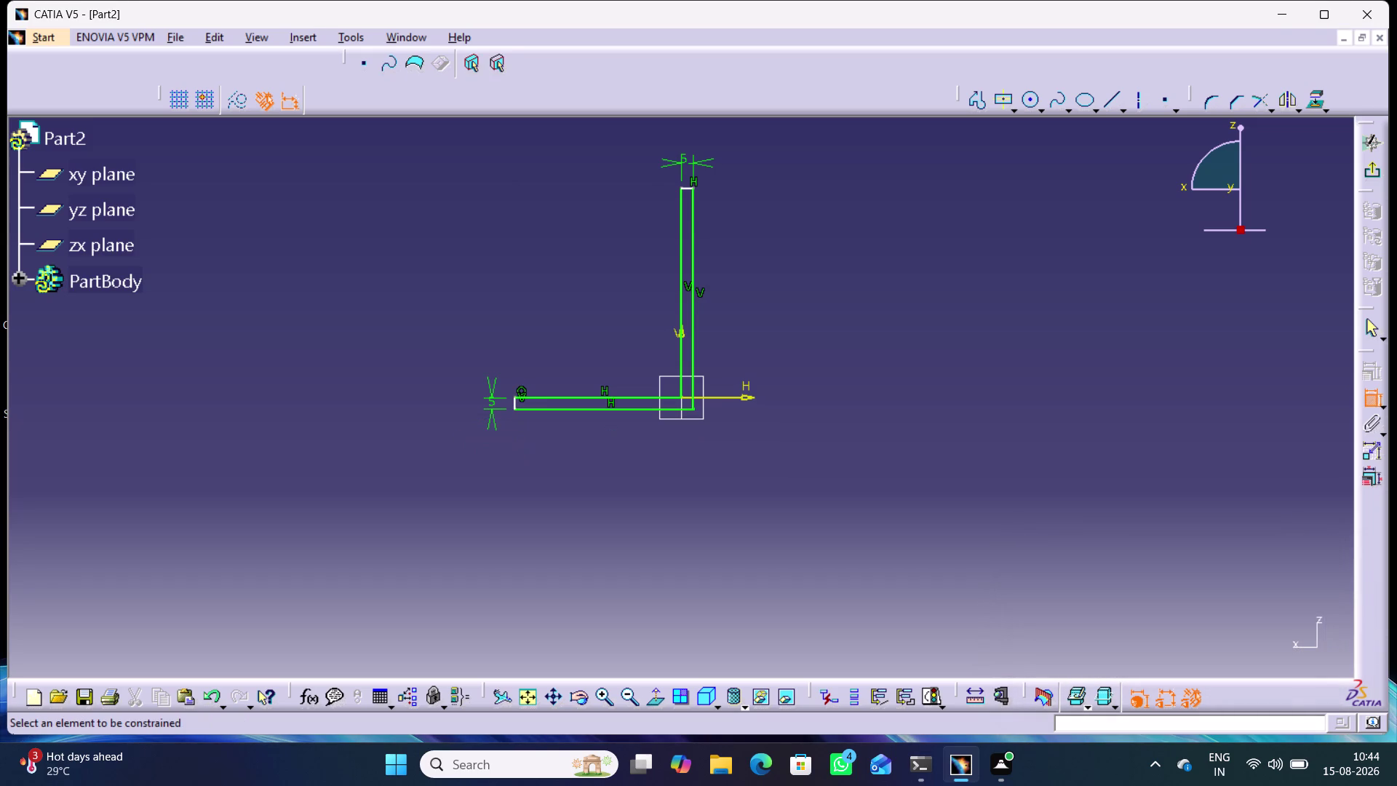
middle_click(642, 496)
right_click(642, 497)
middle_drag(647, 483, 648, 477)
middle_drag(649, 461, 662, 488)
middle_drag(661, 492, 662, 491)
right_click(662, 491)
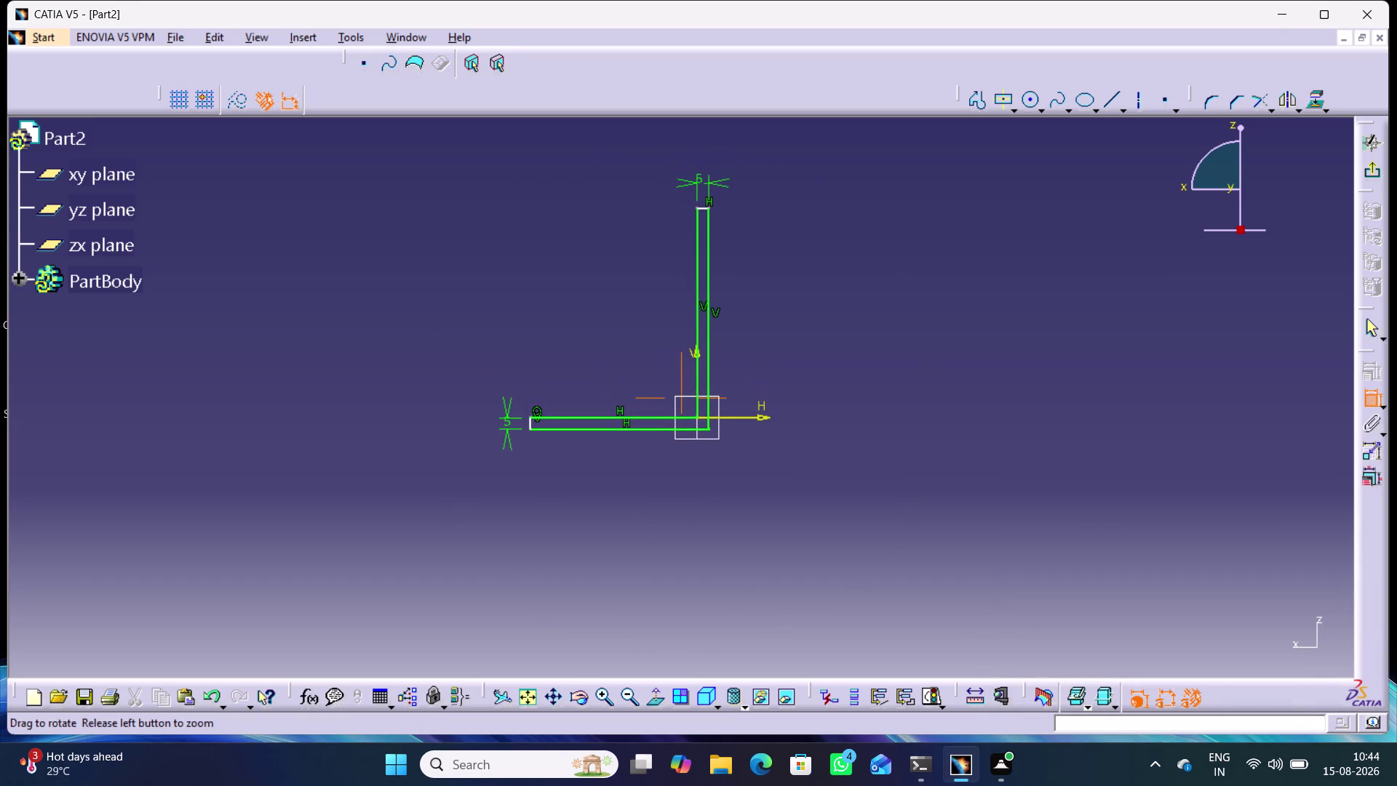
middle_drag(662, 491, 660, 335)
middle_drag(842, 357, 869, 508)
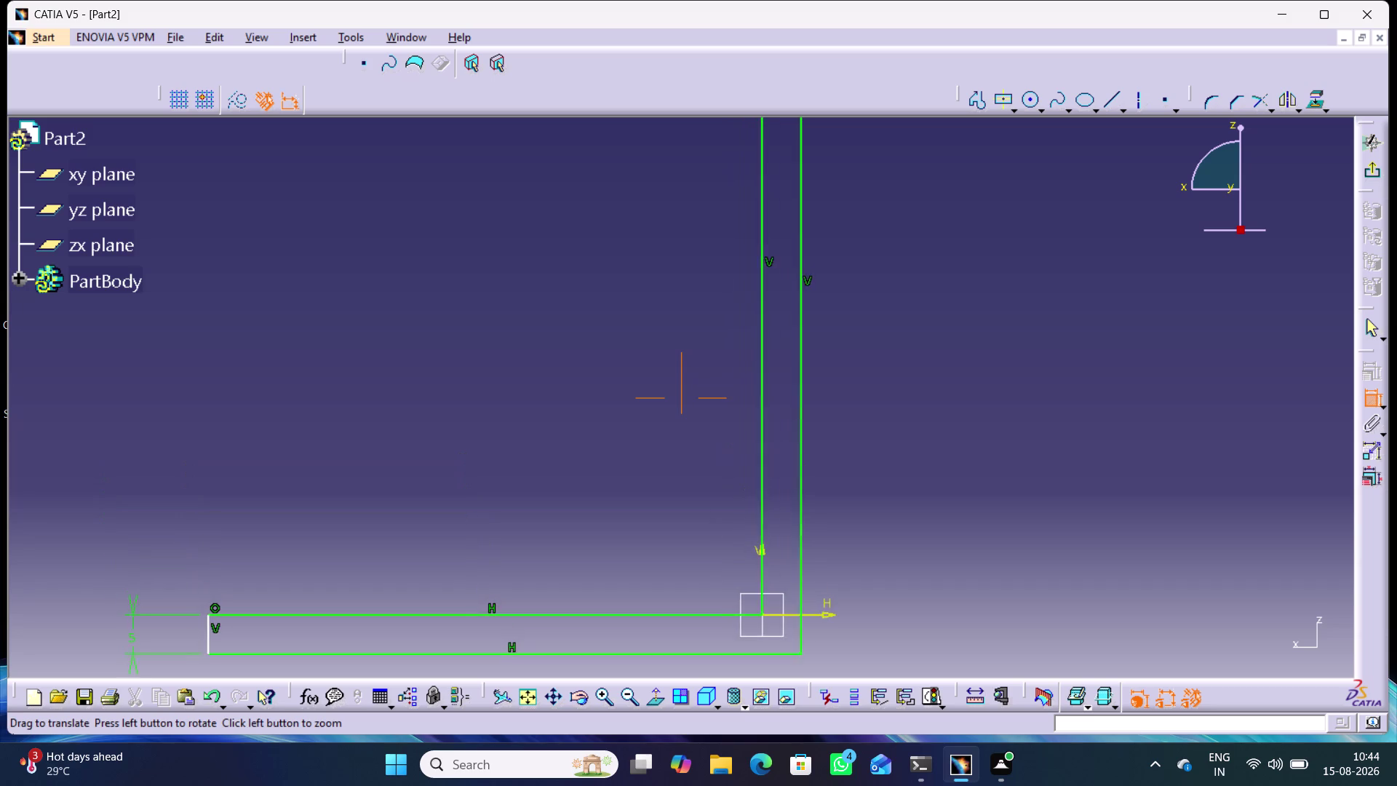
middle_drag(869, 508, 872, 515)
middle_click(872, 515)
right_click(872, 515)
middle_drag(886, 543, 893, 560)
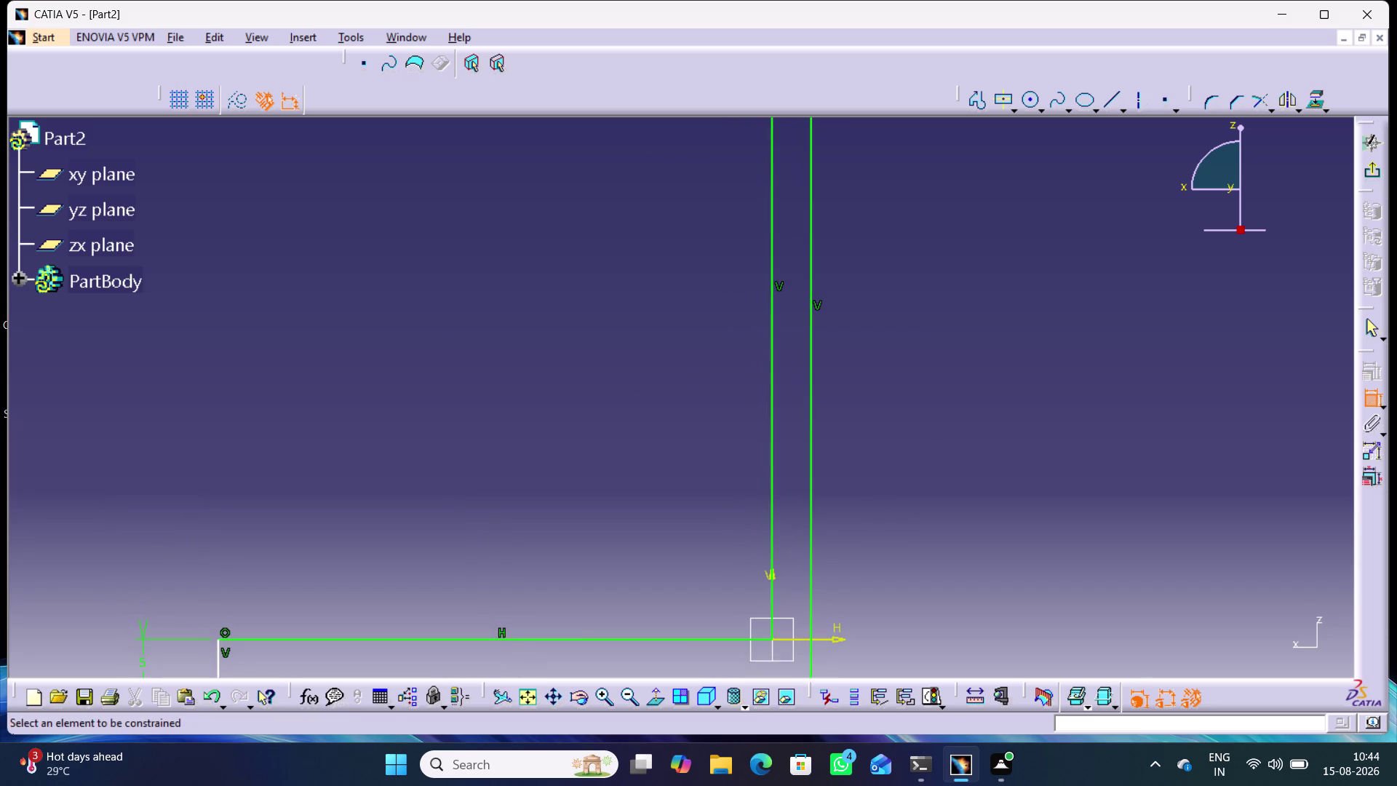
middle_drag(876, 536, 913, 589)
right_click(876, 535)
middle_drag(872, 430, 883, 493)
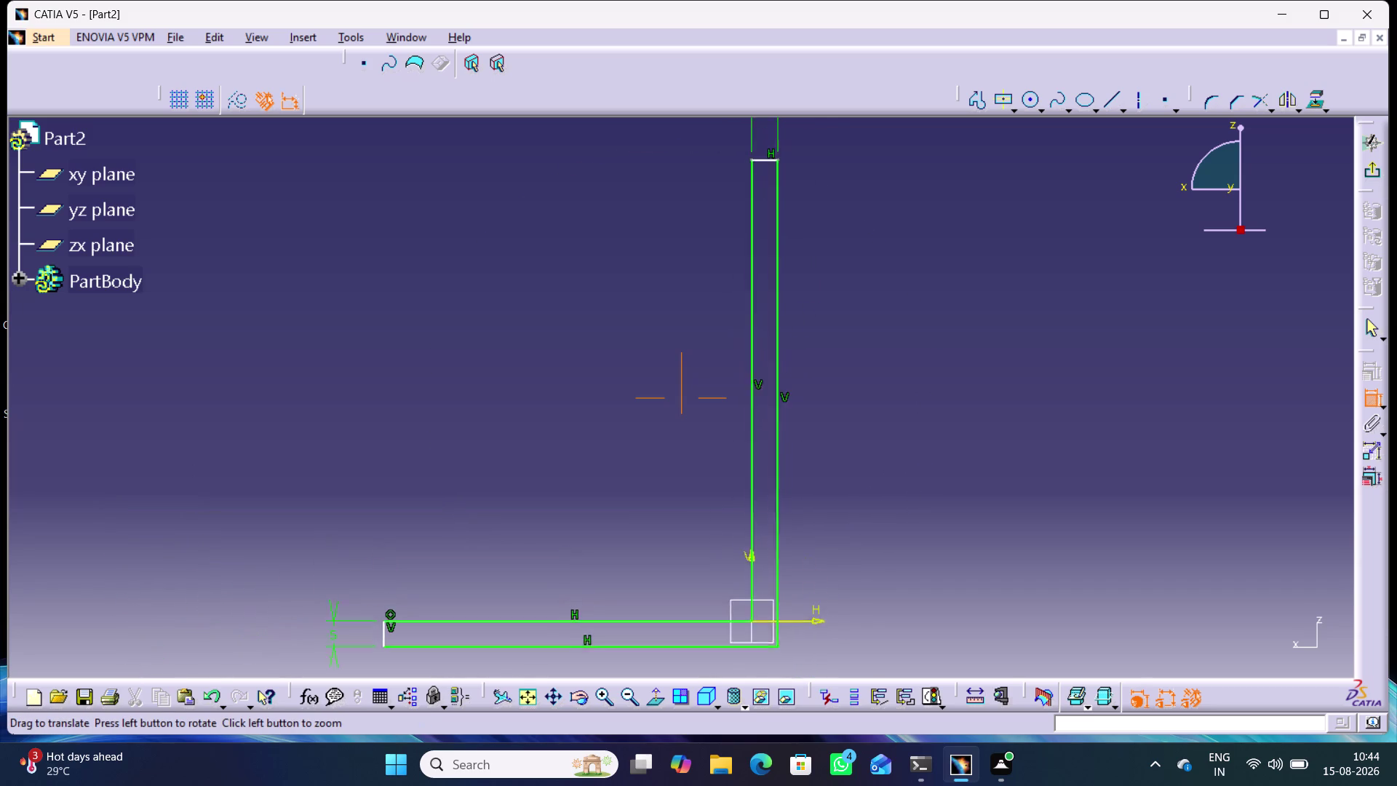
middle_drag(883, 492, 882, 511)
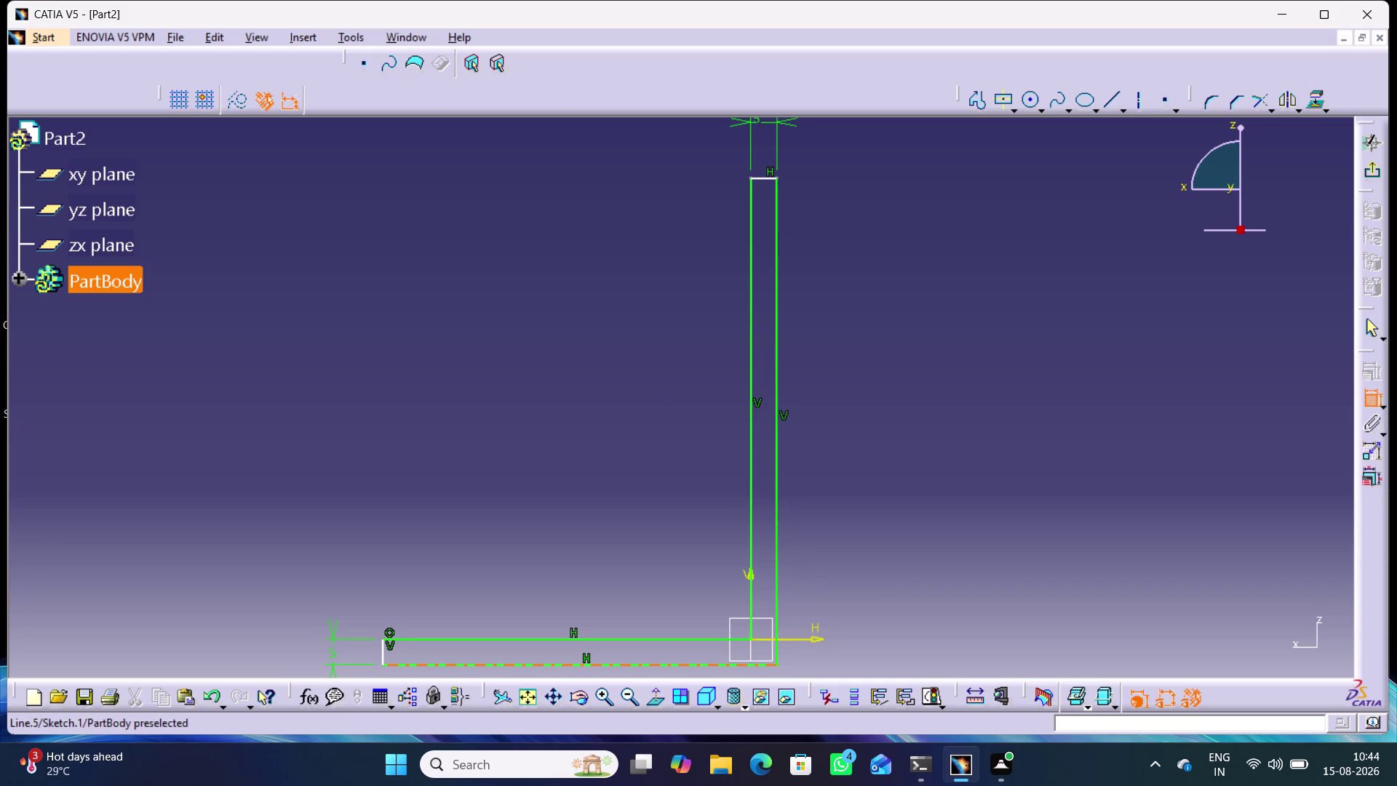
middle_drag(836, 592, 836, 591)
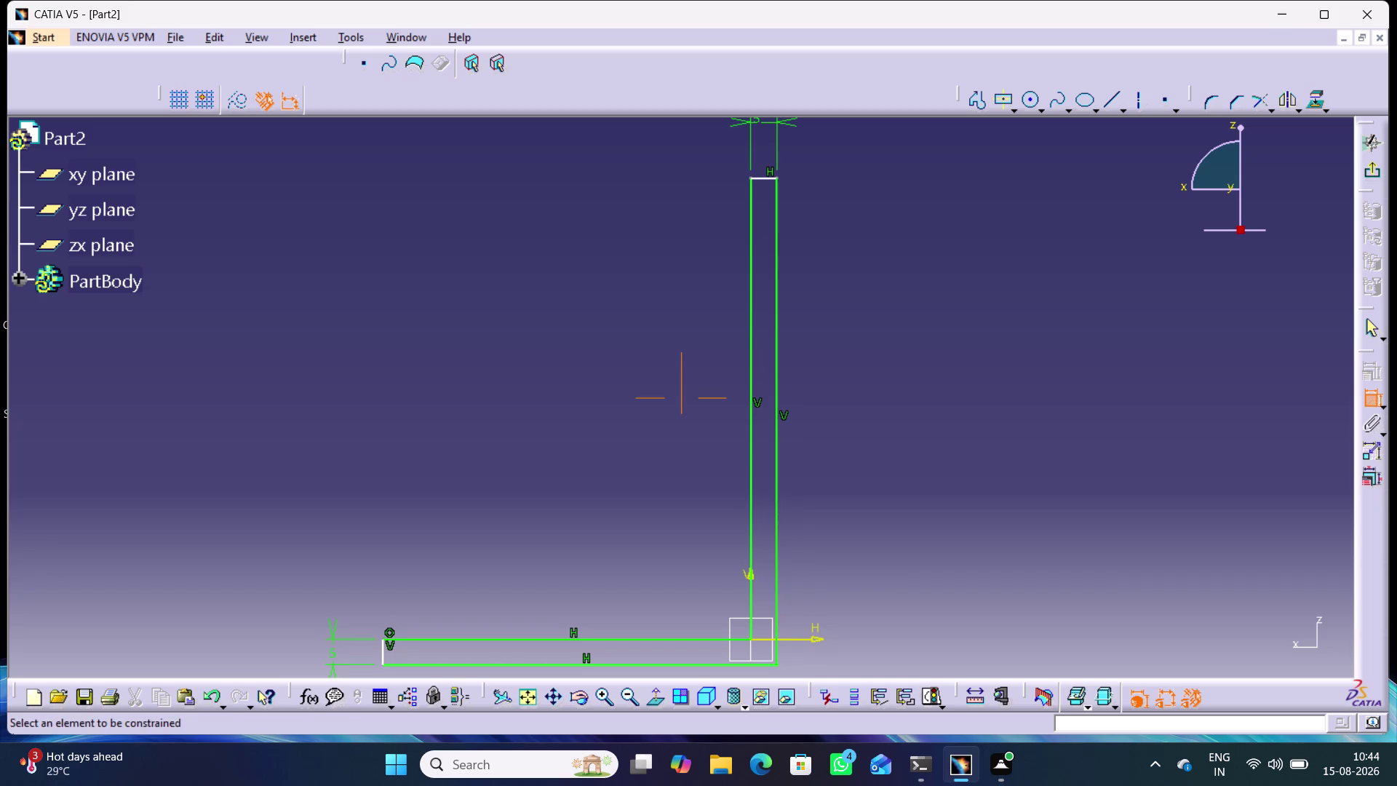
middle_drag(835, 591, 836, 486)
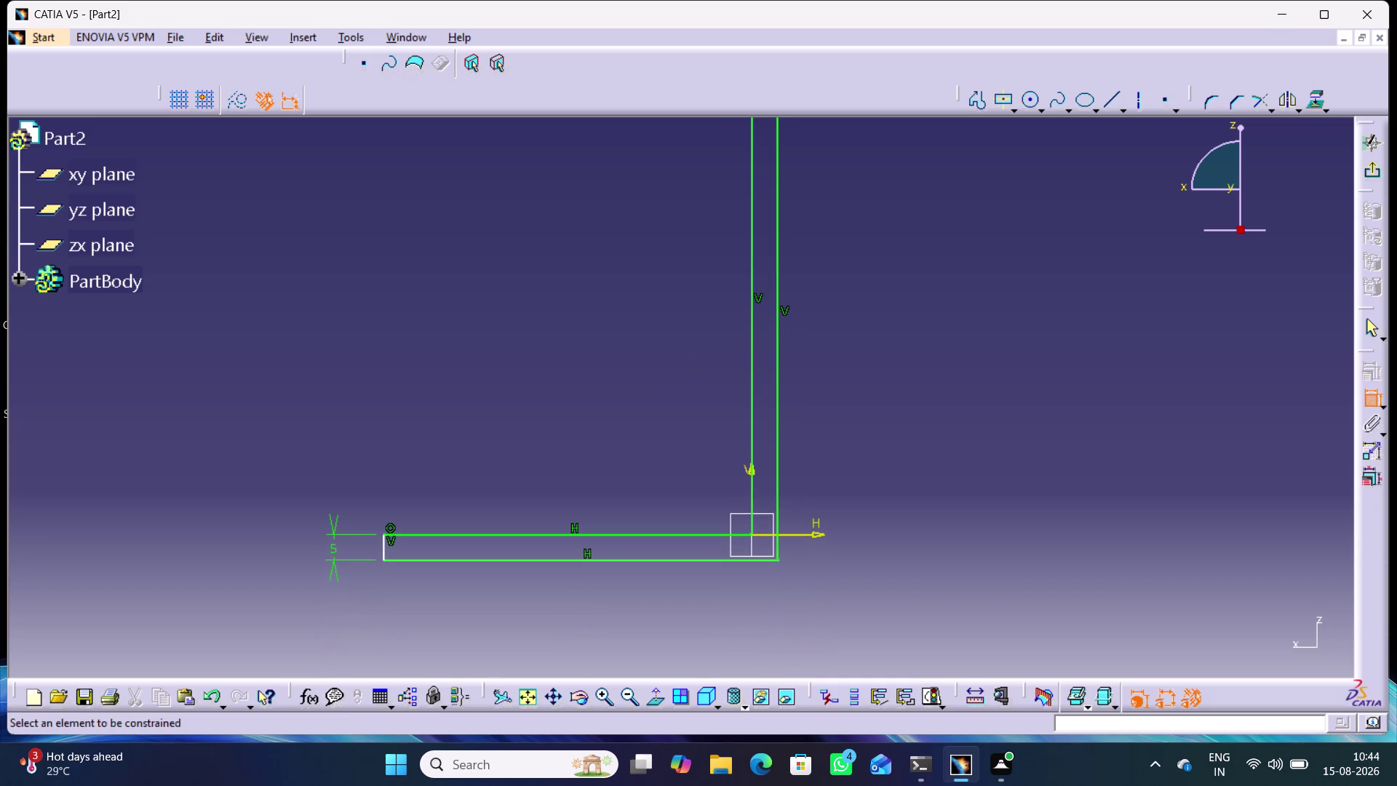
click(746, 561)
middle_drag(835, 296, 821, 473)
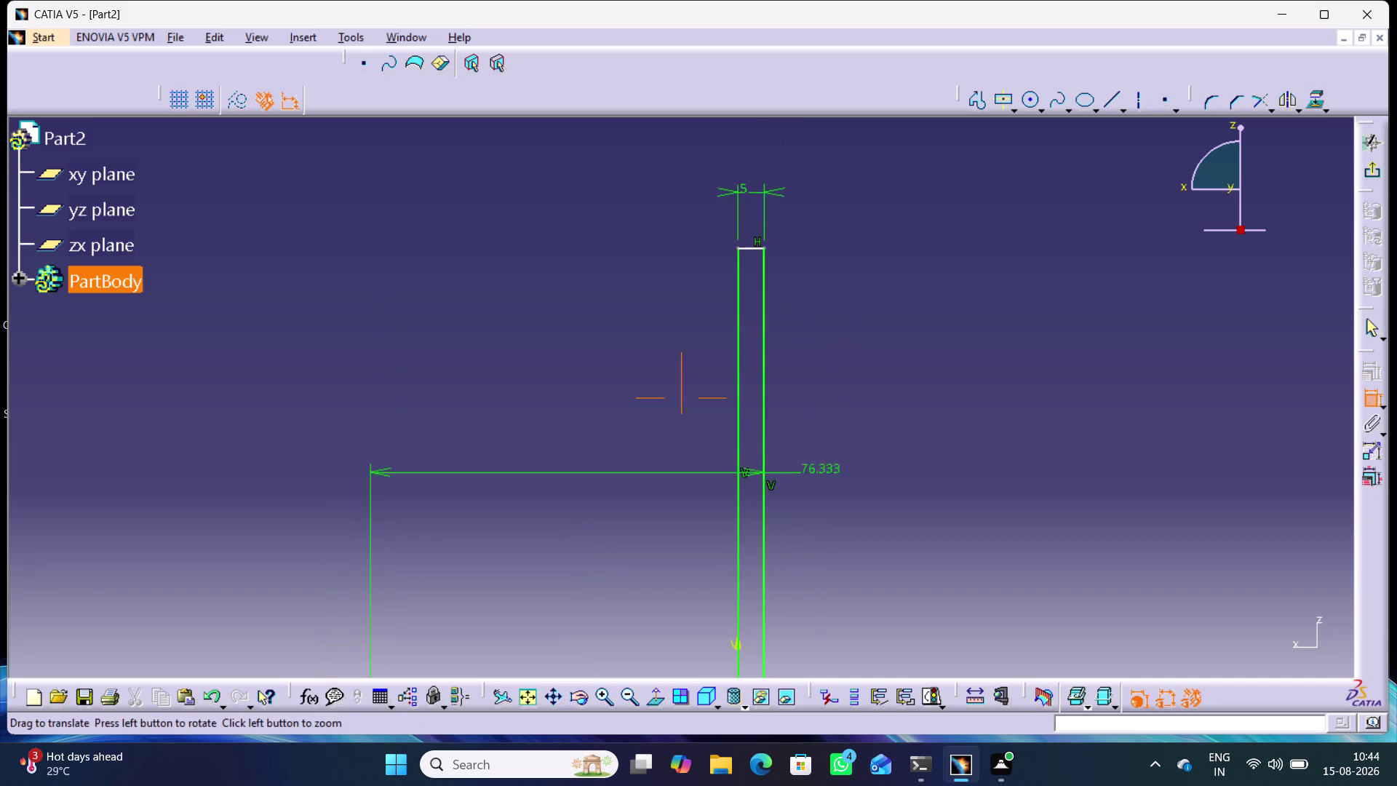
click(750, 249)
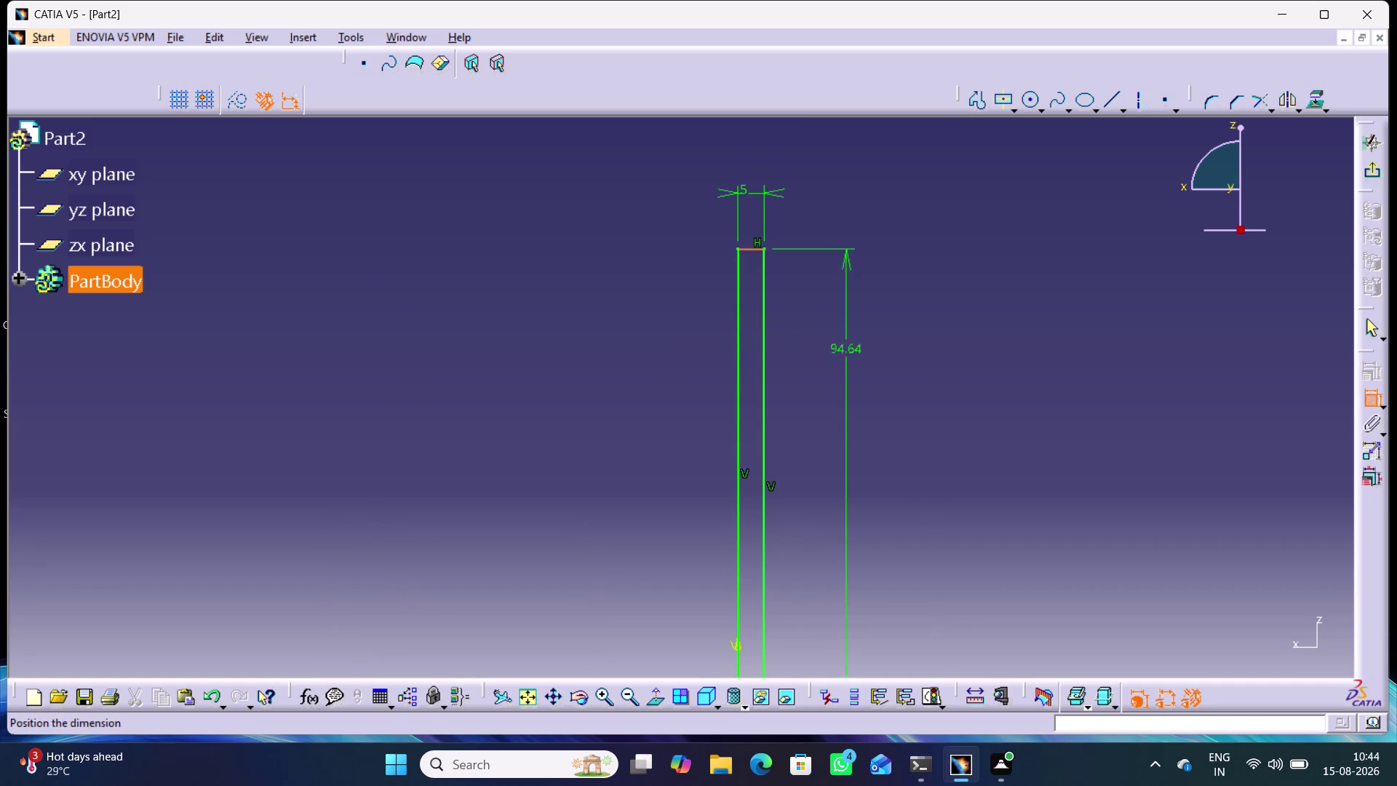
click(887, 480)
double_click(883, 468)
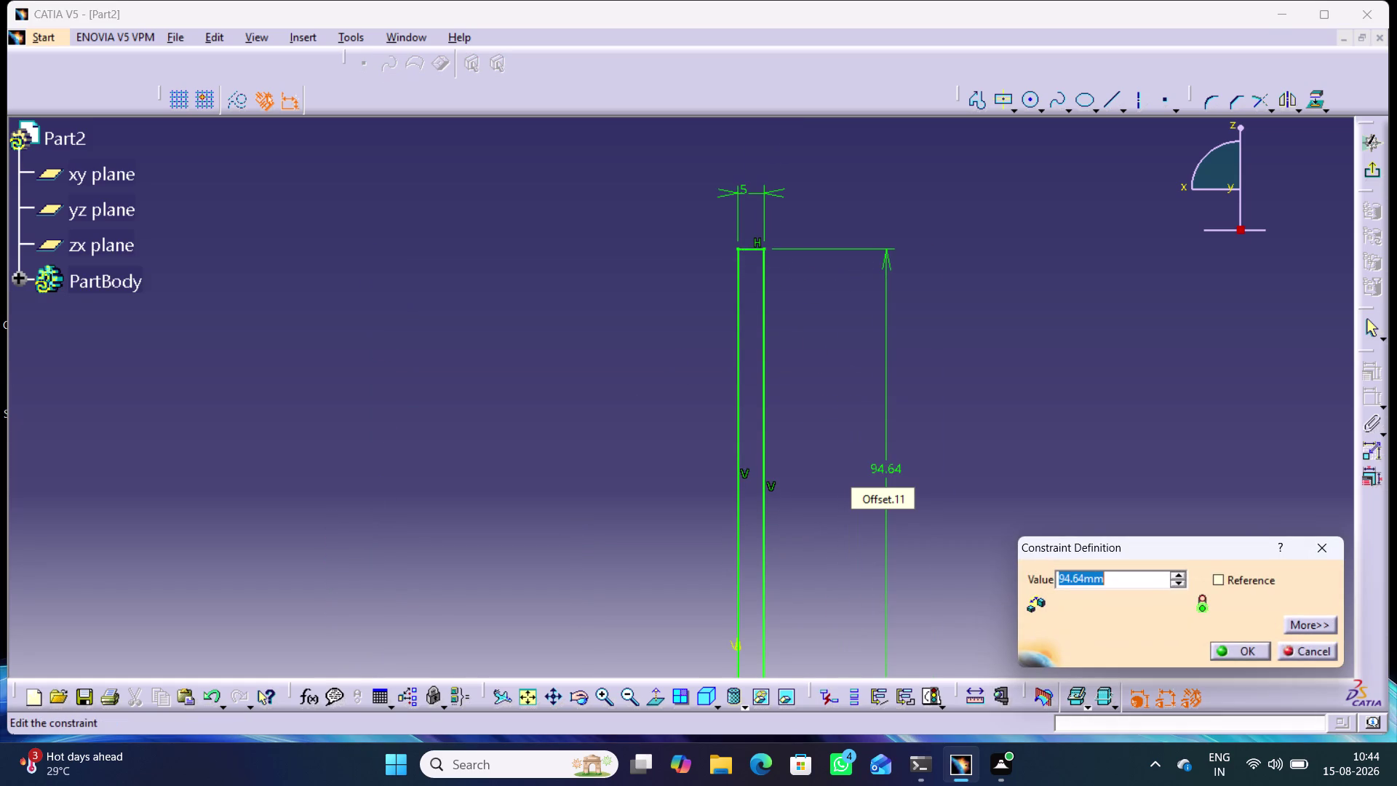
text(40)
key(Return)
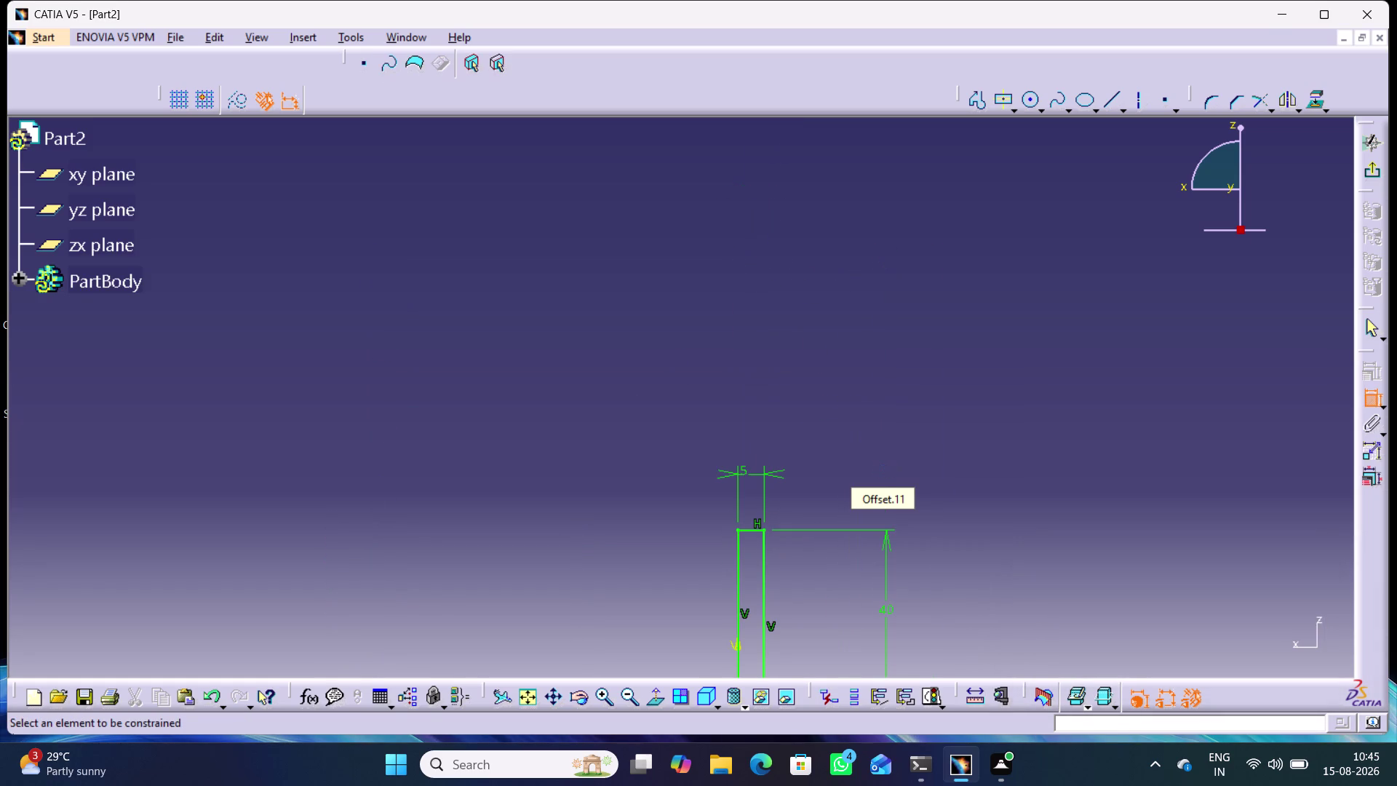
Dimension the base length to 40 mm and stop adding constraints.
middle_drag(944, 554, 963, 250)
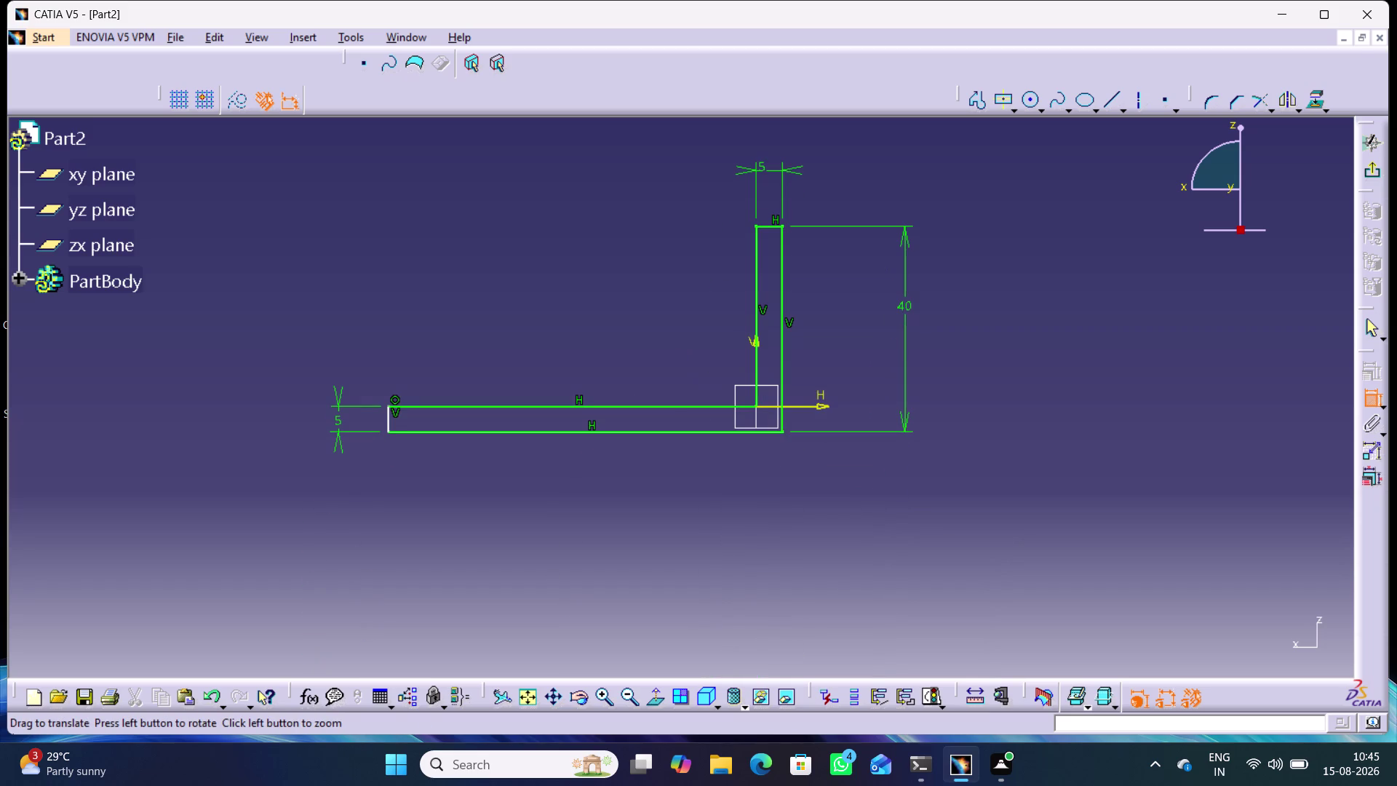
click(782, 419)
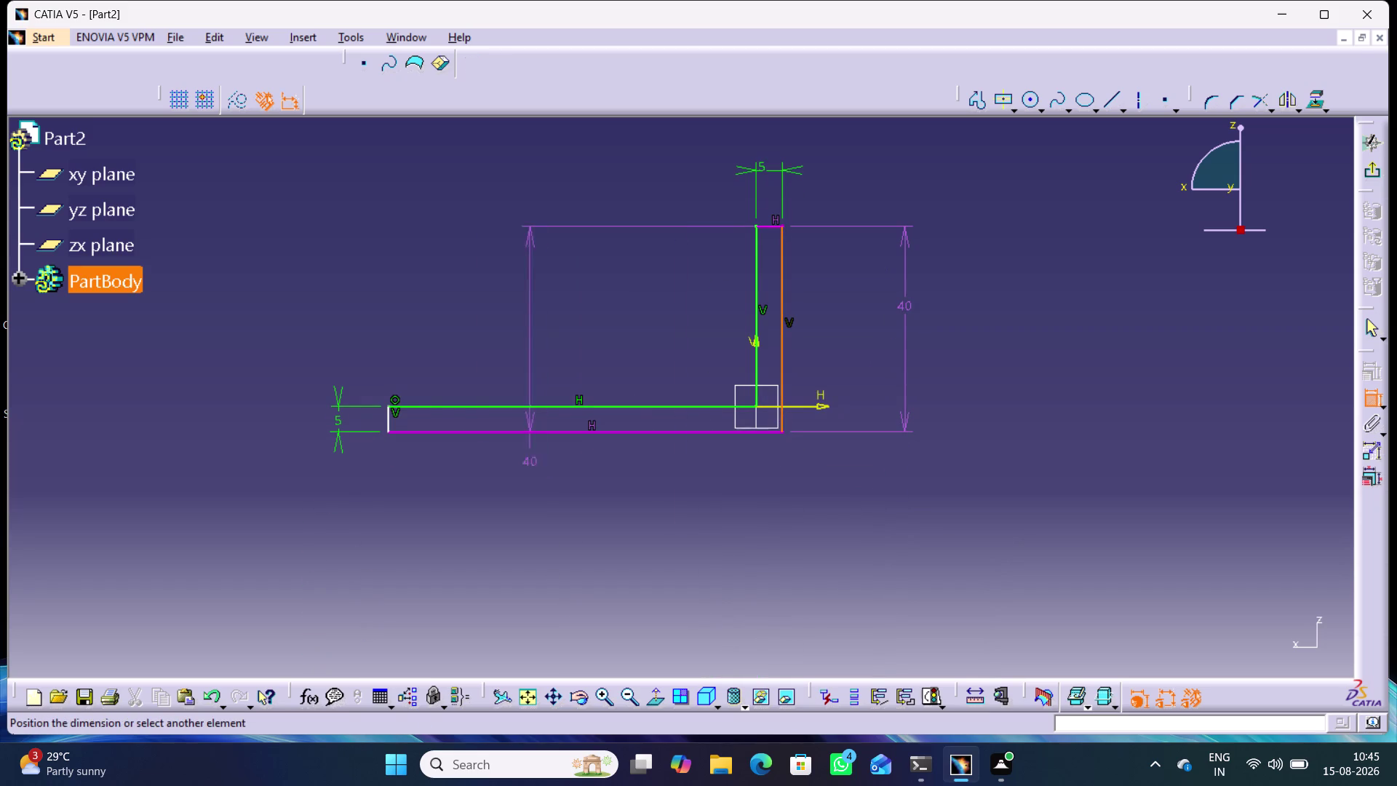
click(388, 416)
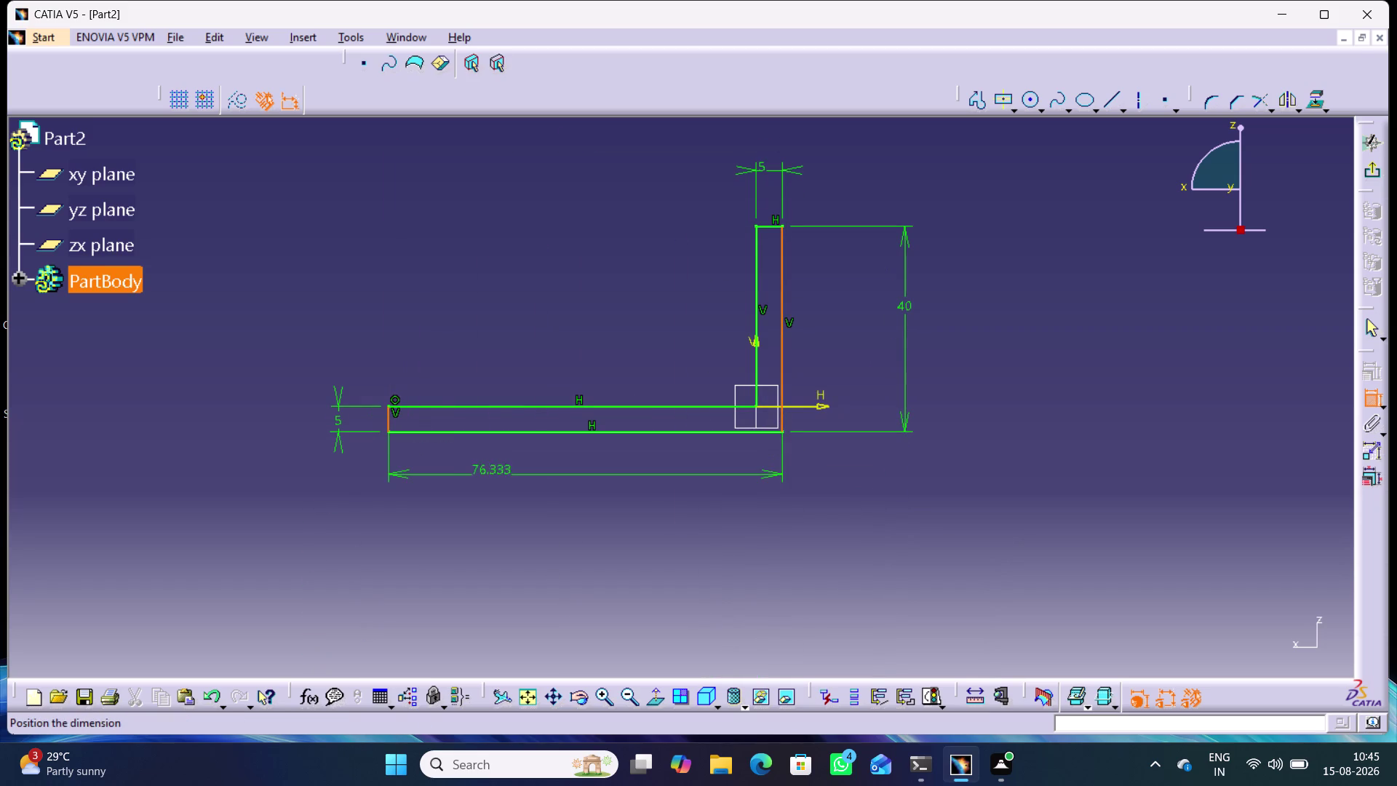
click(556, 474)
double_click(545, 471)
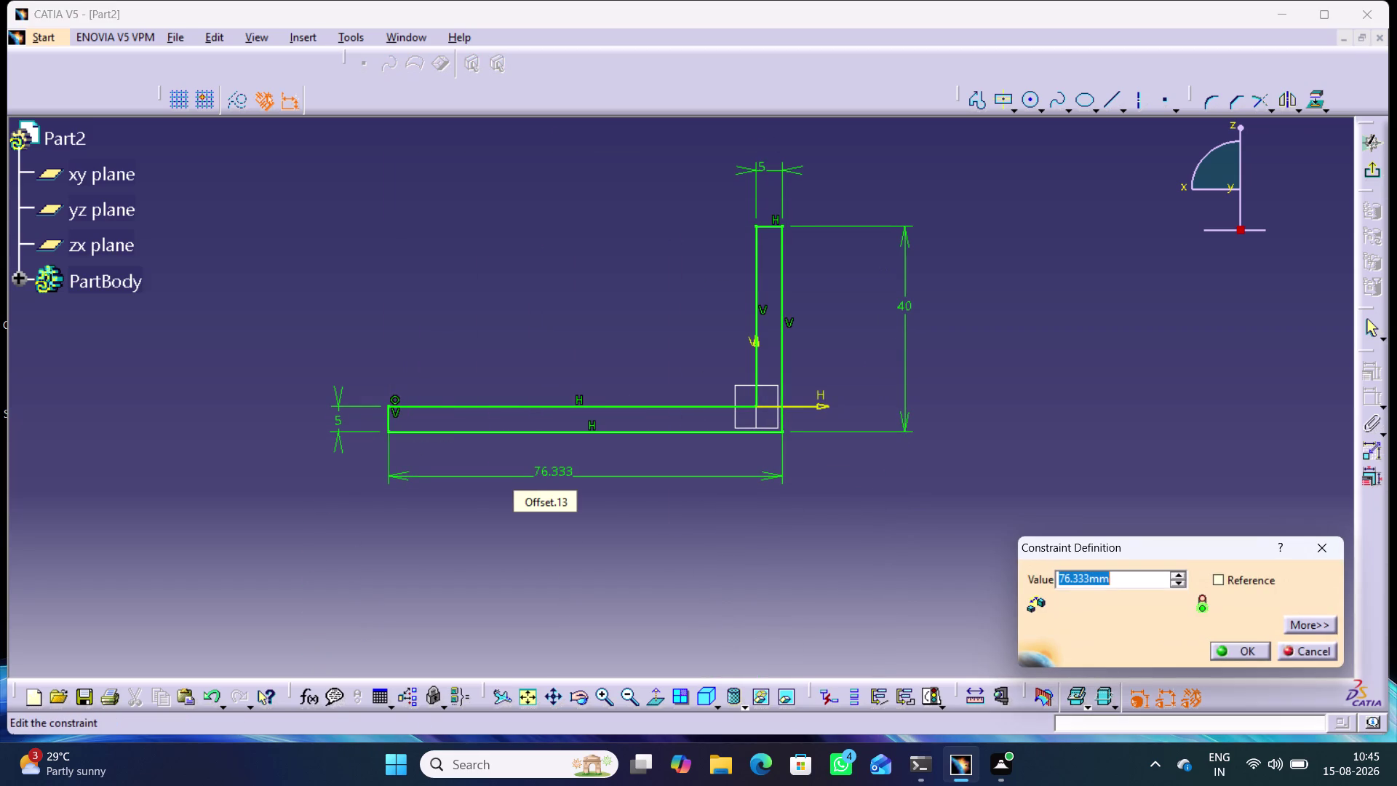
text(40)
key(Return)
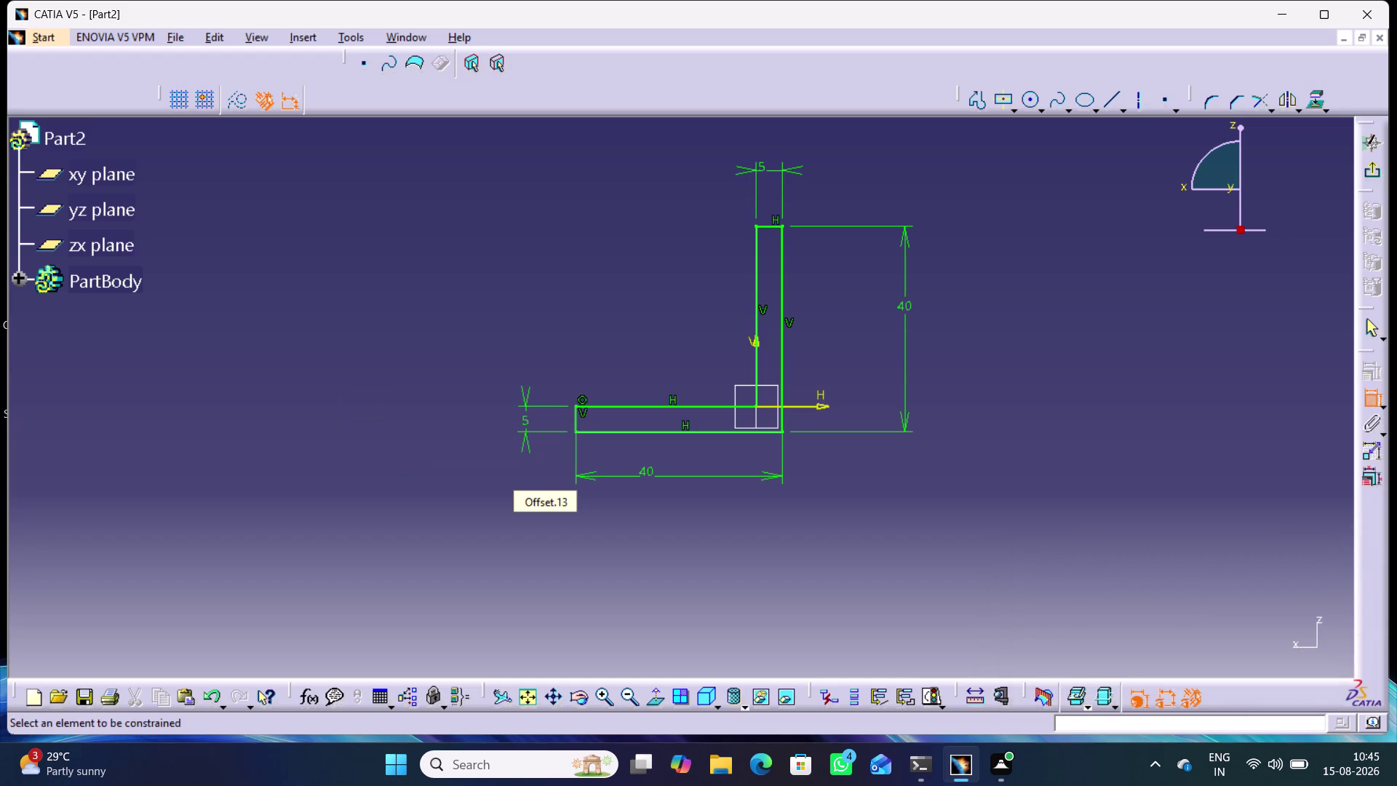
click(1045, 483)
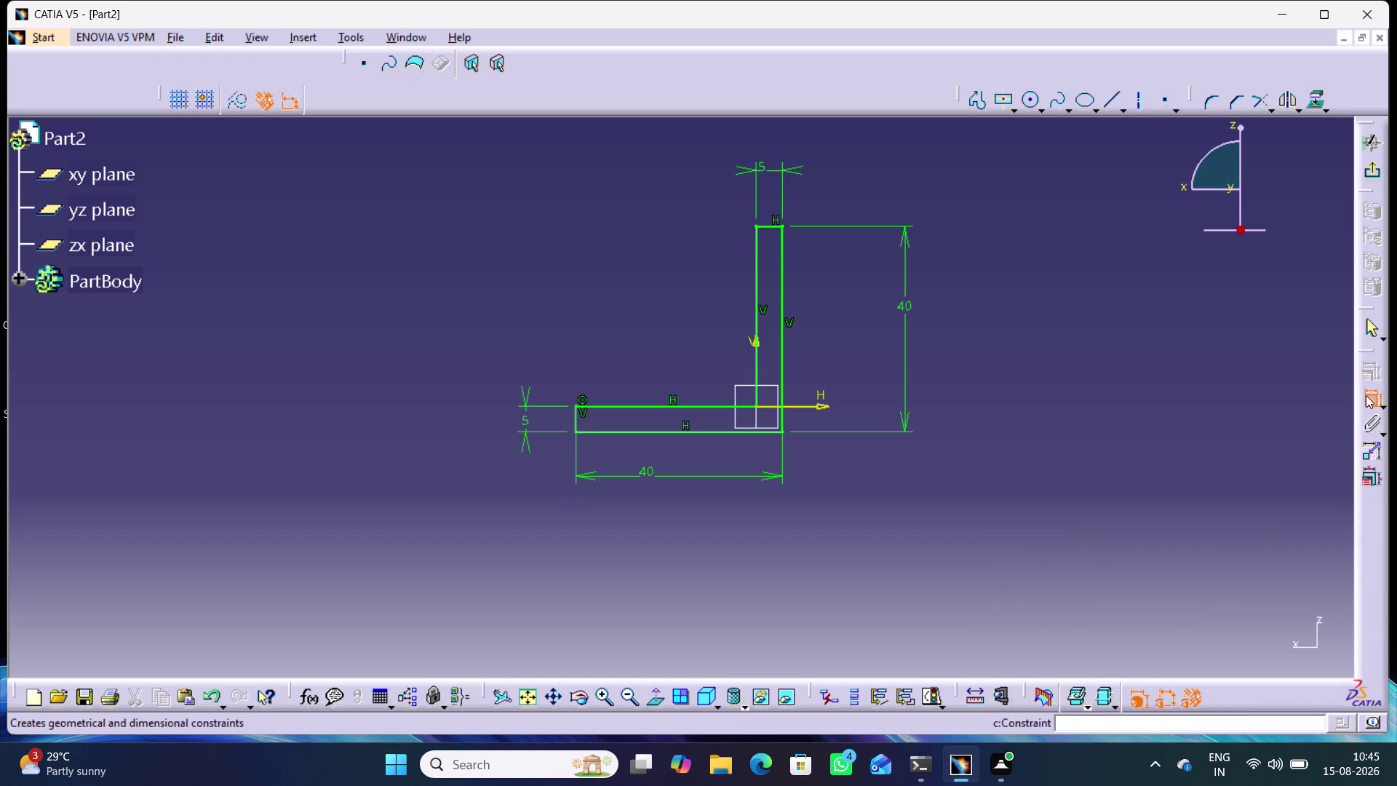
click(1365, 395)
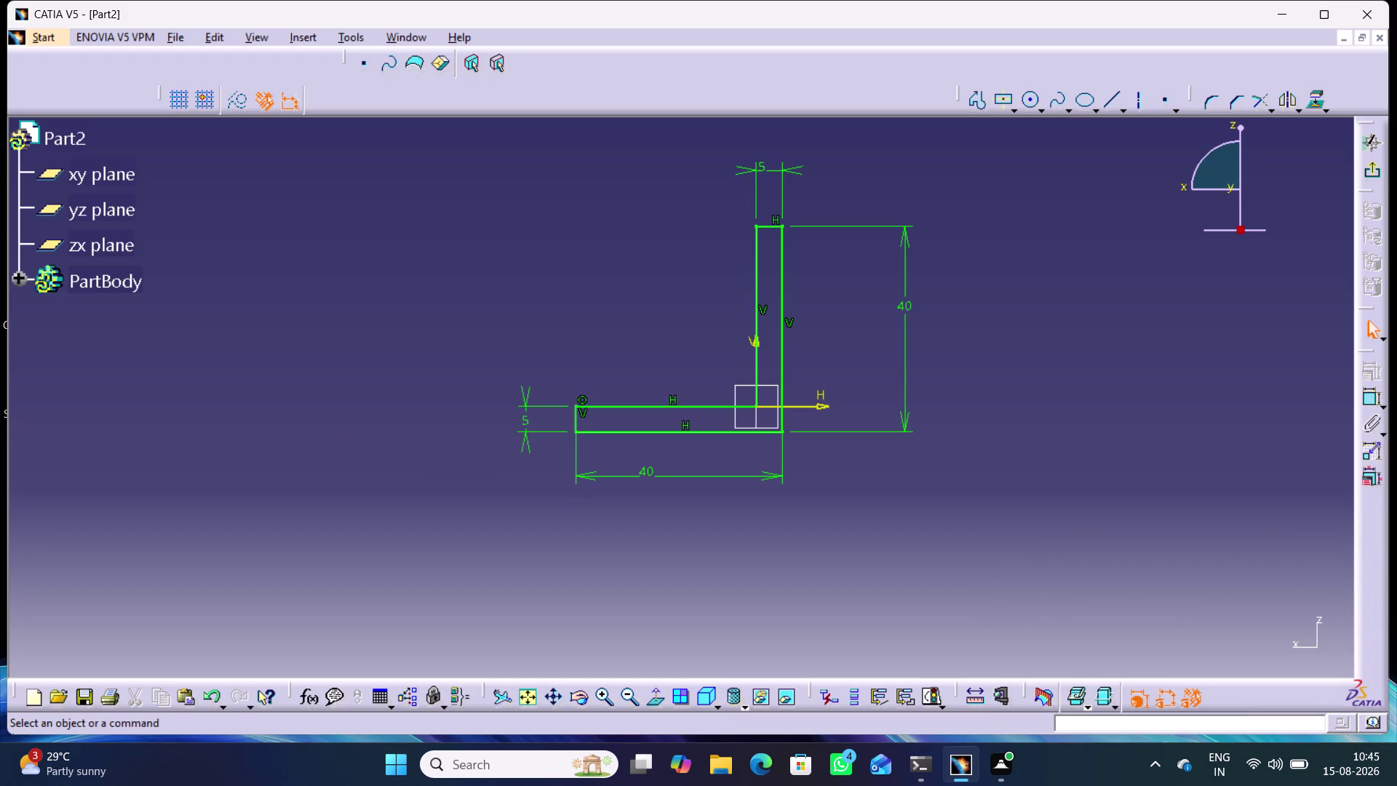
click(1206, 102)
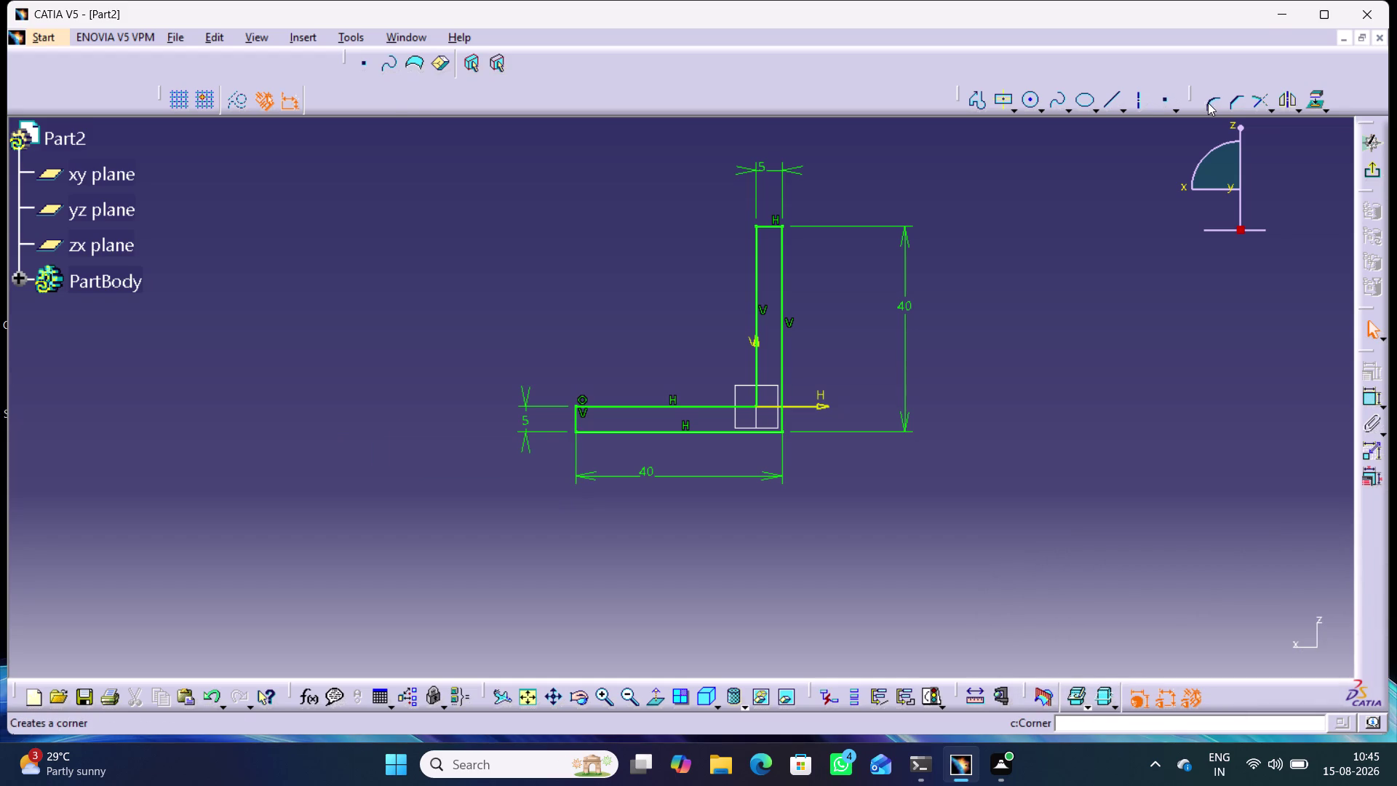
Try rounding the bend with the Corner tool, then exit the Sketcher to 3D.
click(783, 430)
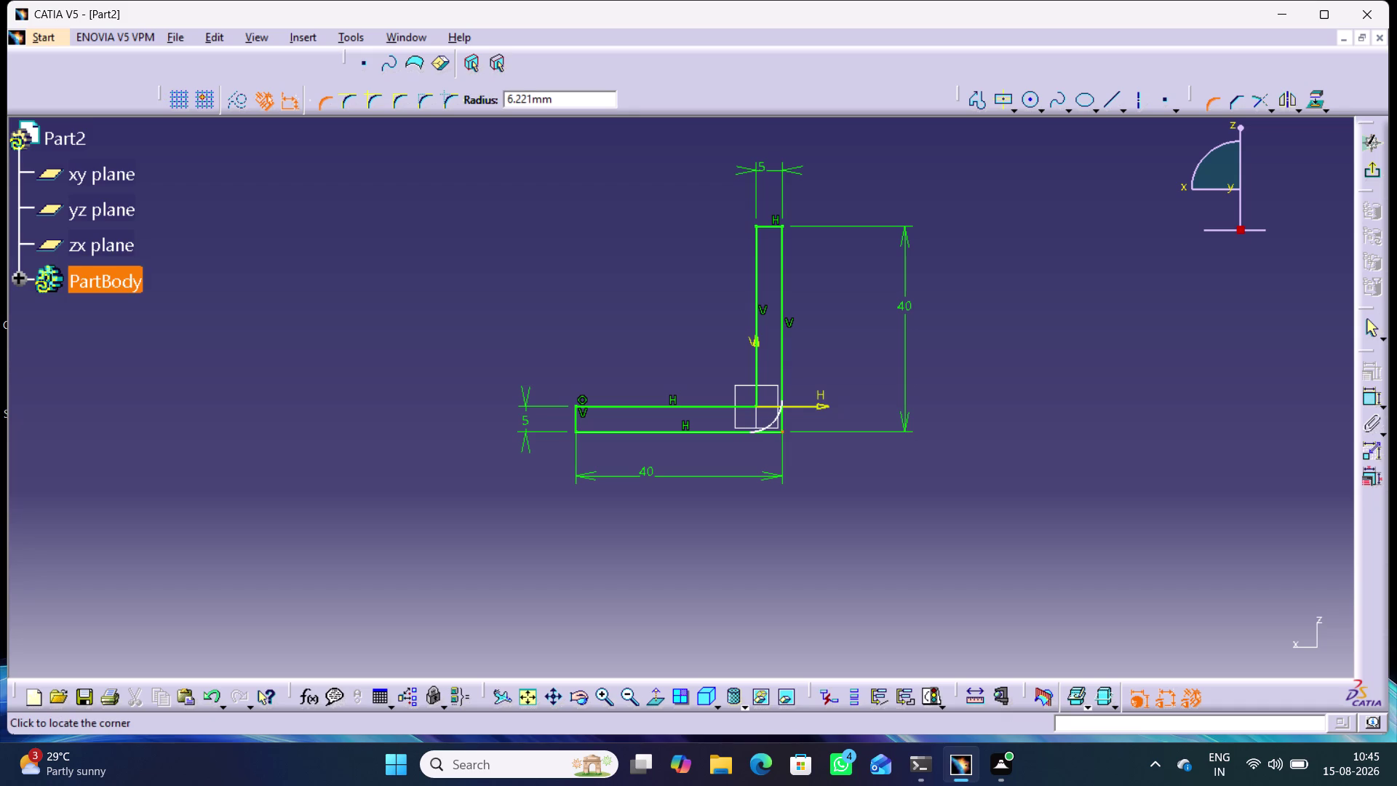
click(1367, 323)
click(1165, 318)
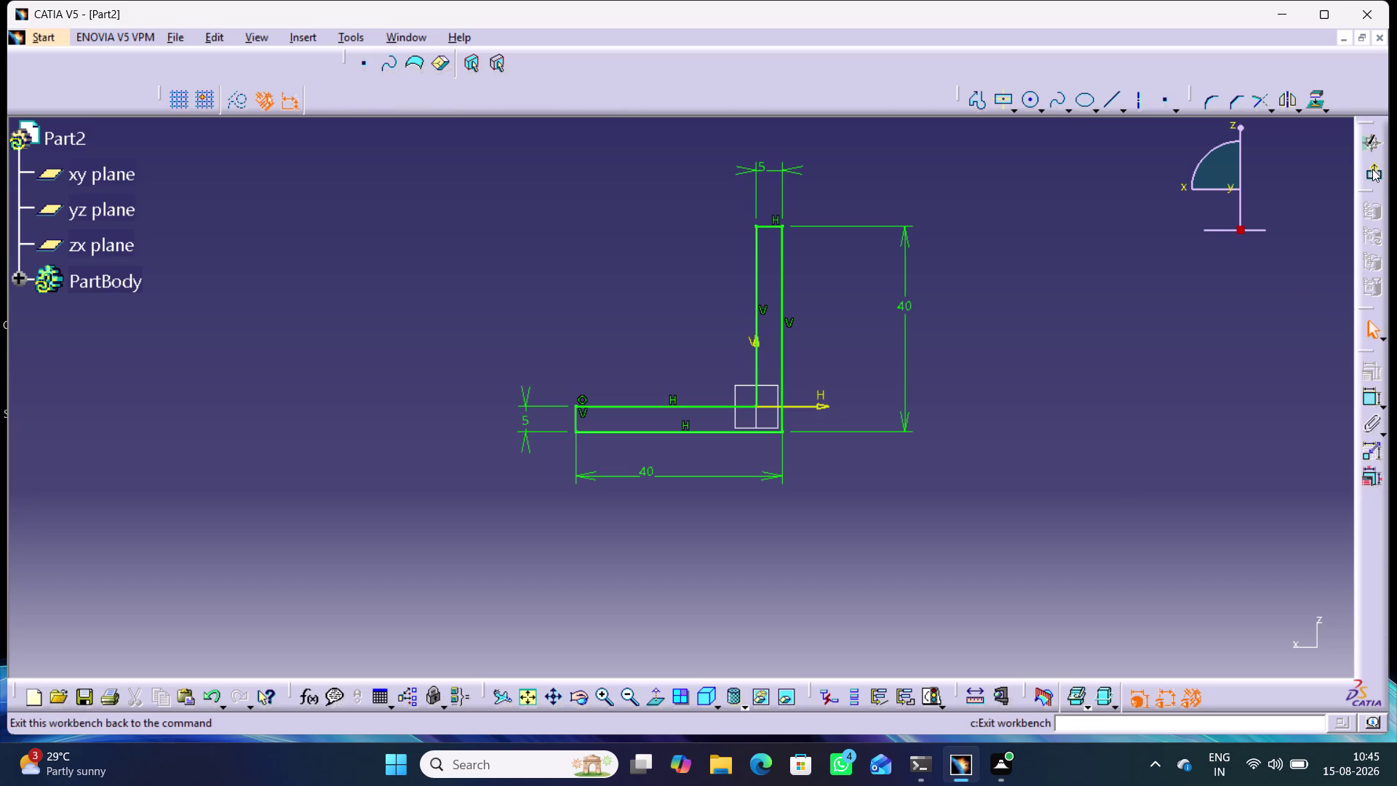
click(1373, 169)
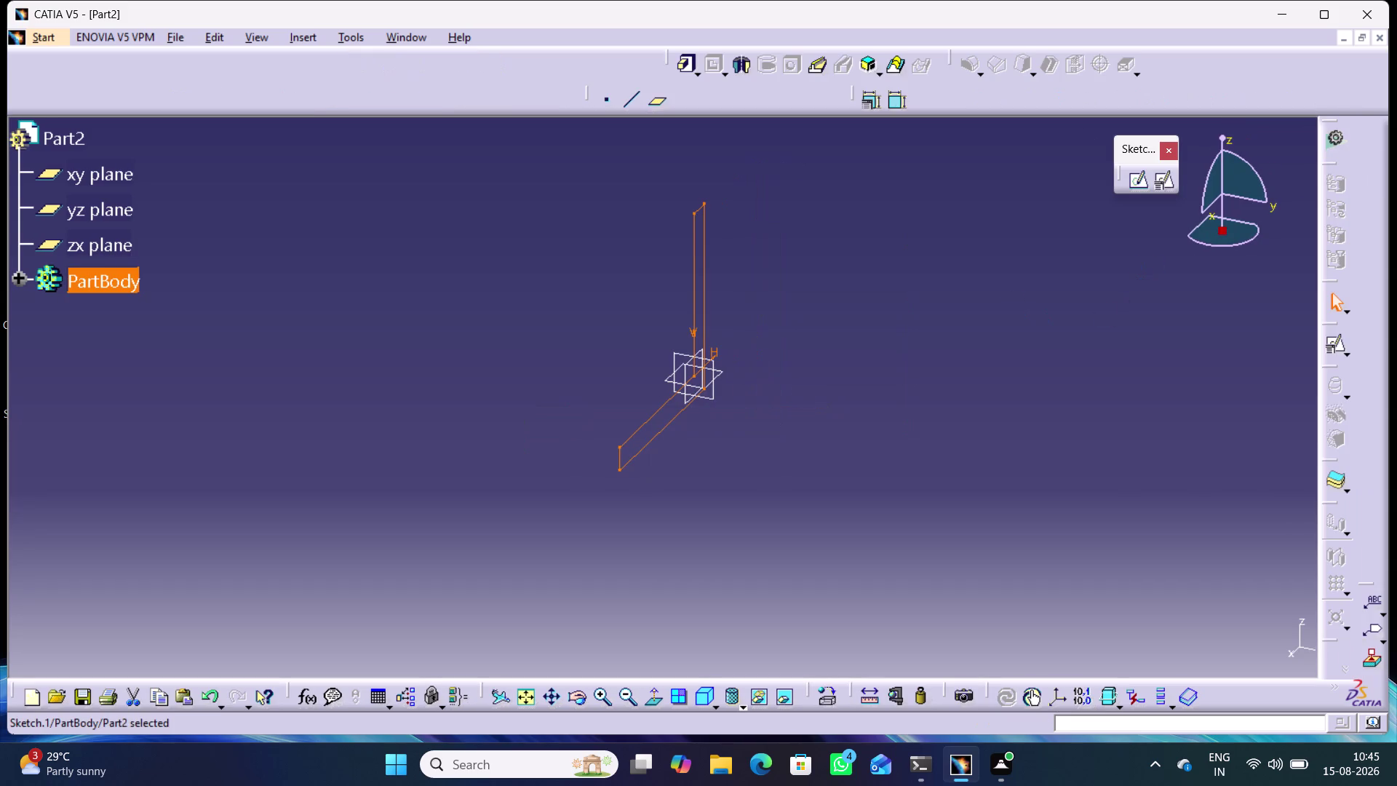
Pad Sketch.1 by 20 mm with mirrored extent to create the Pad.1 bracket.
click(683, 65)
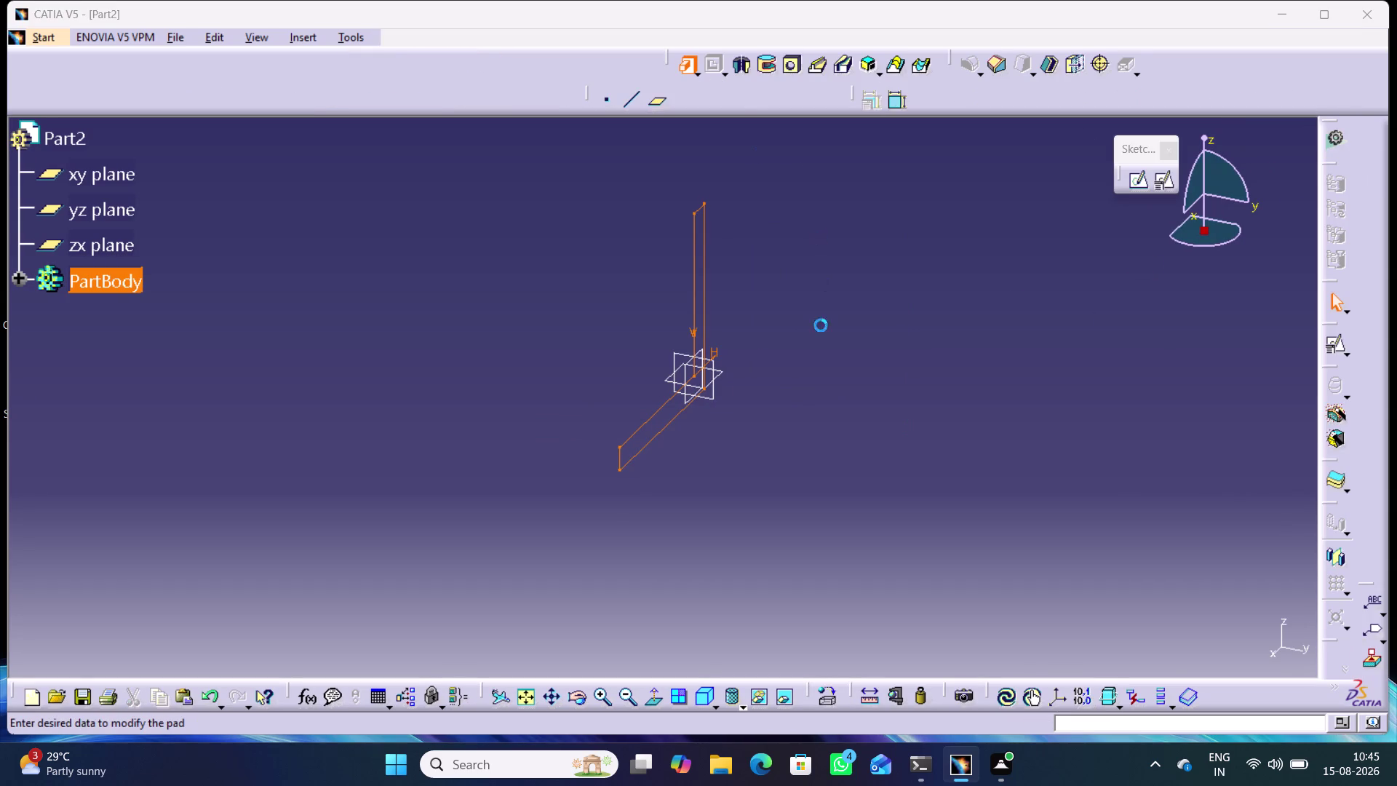
click(1121, 564)
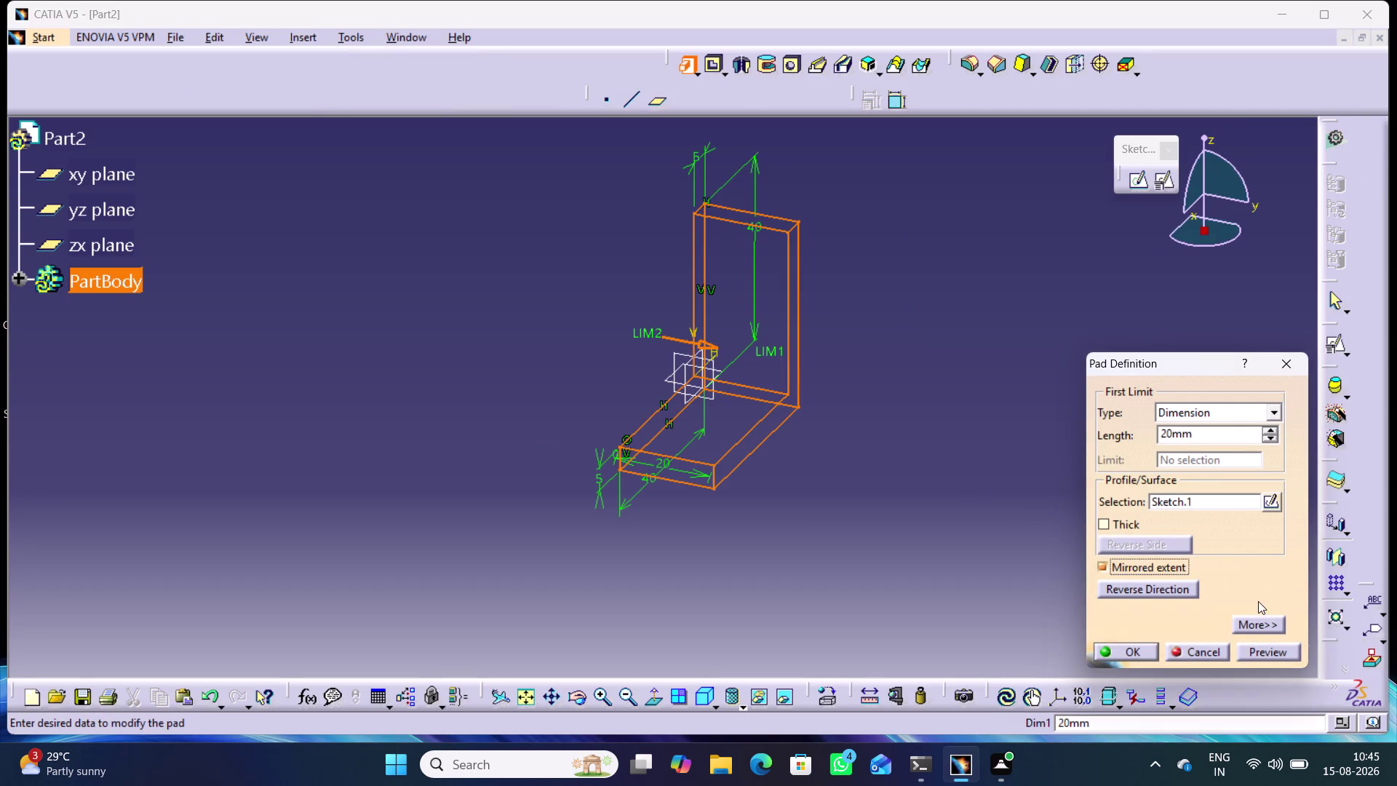
click(1263, 650)
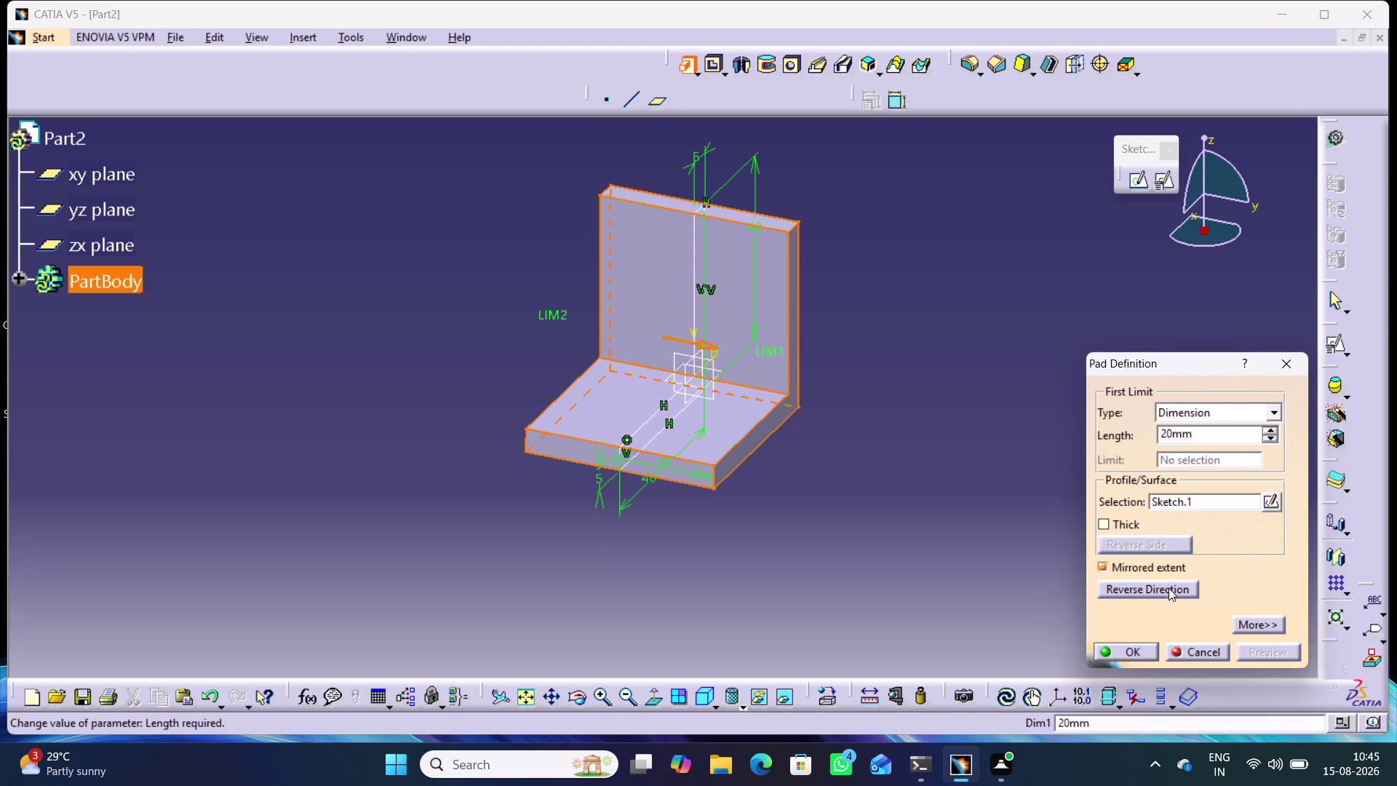
click(1131, 648)
click(921, 499)
middle_drag(921, 498, 568, 390)
right_drag(921, 499, 569, 390)
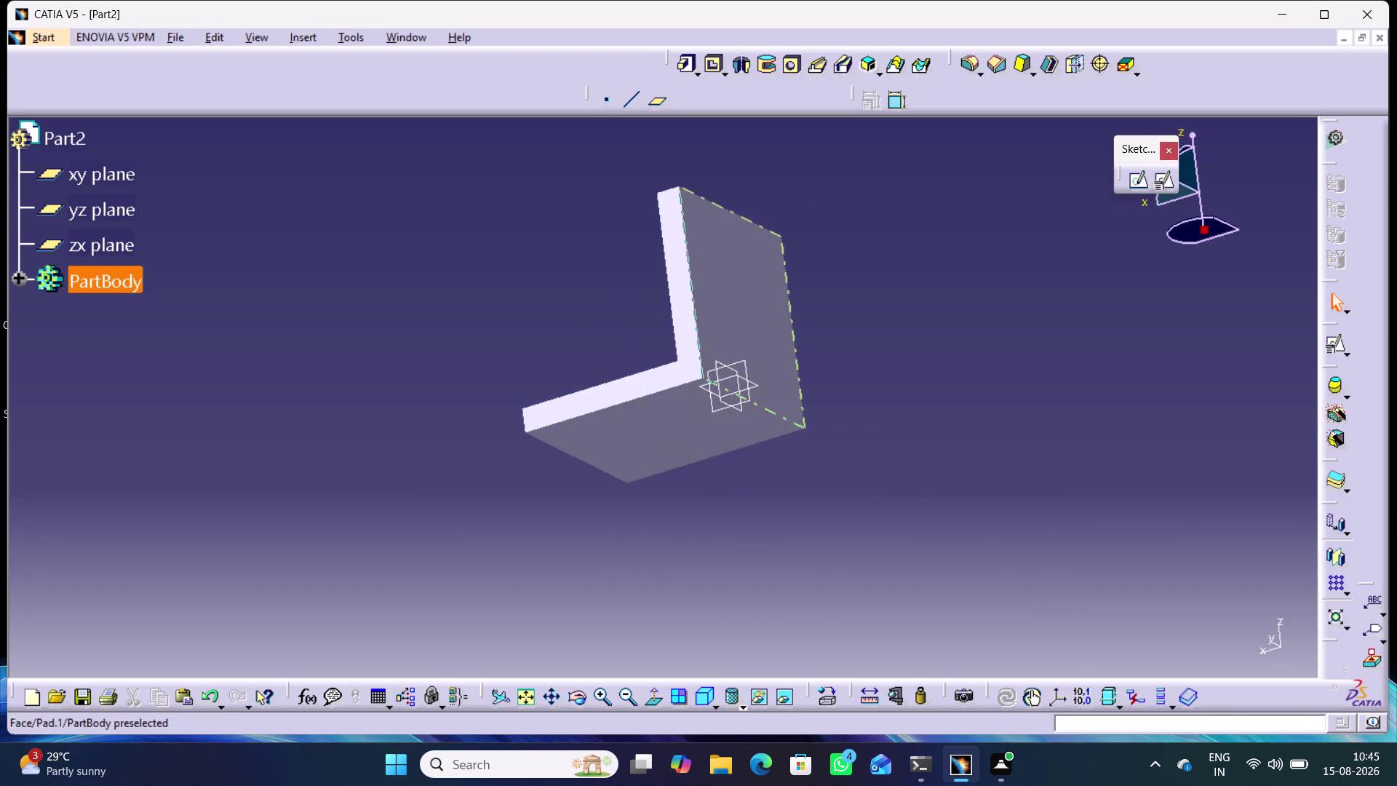
Fillet the outer bend edge with a 6.25 mm radius.
click(760, 404)
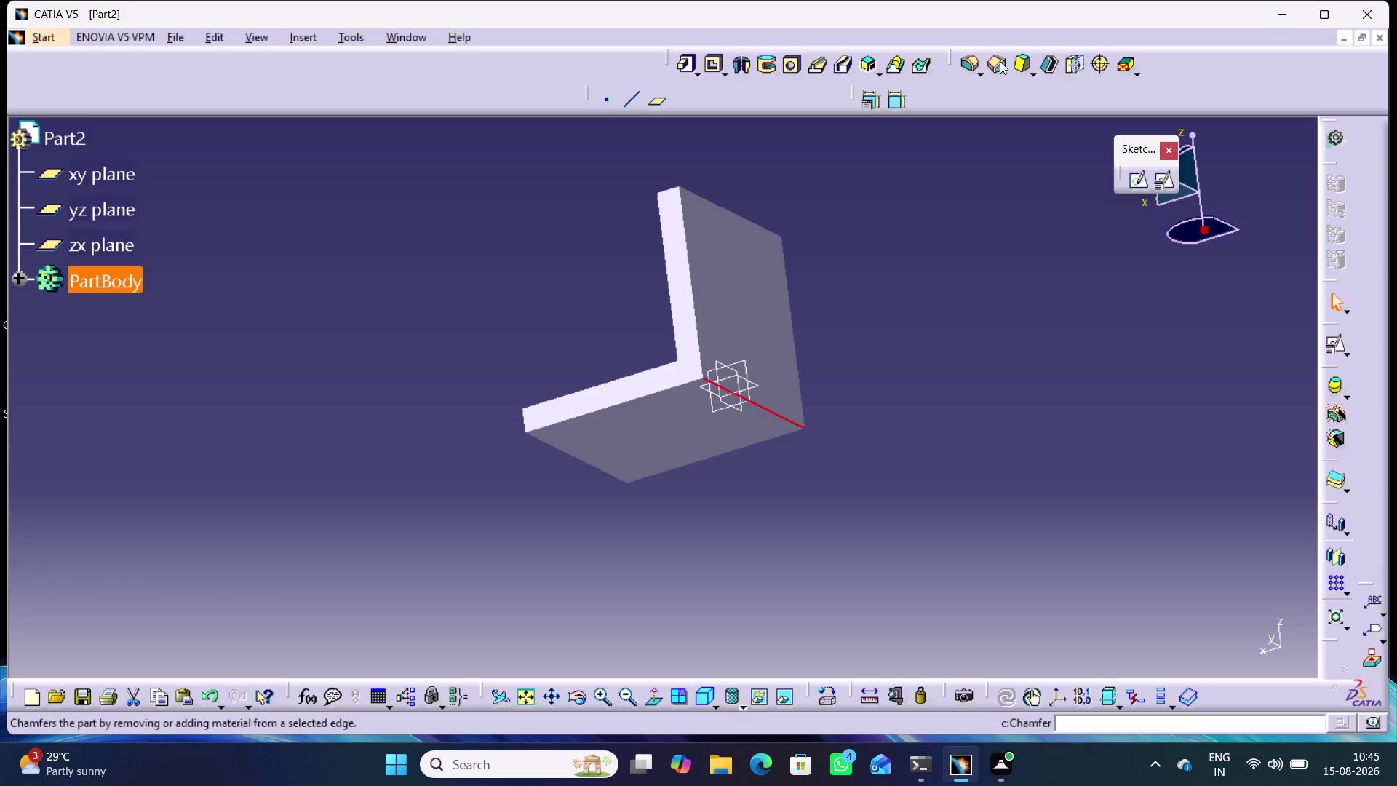
click(972, 56)
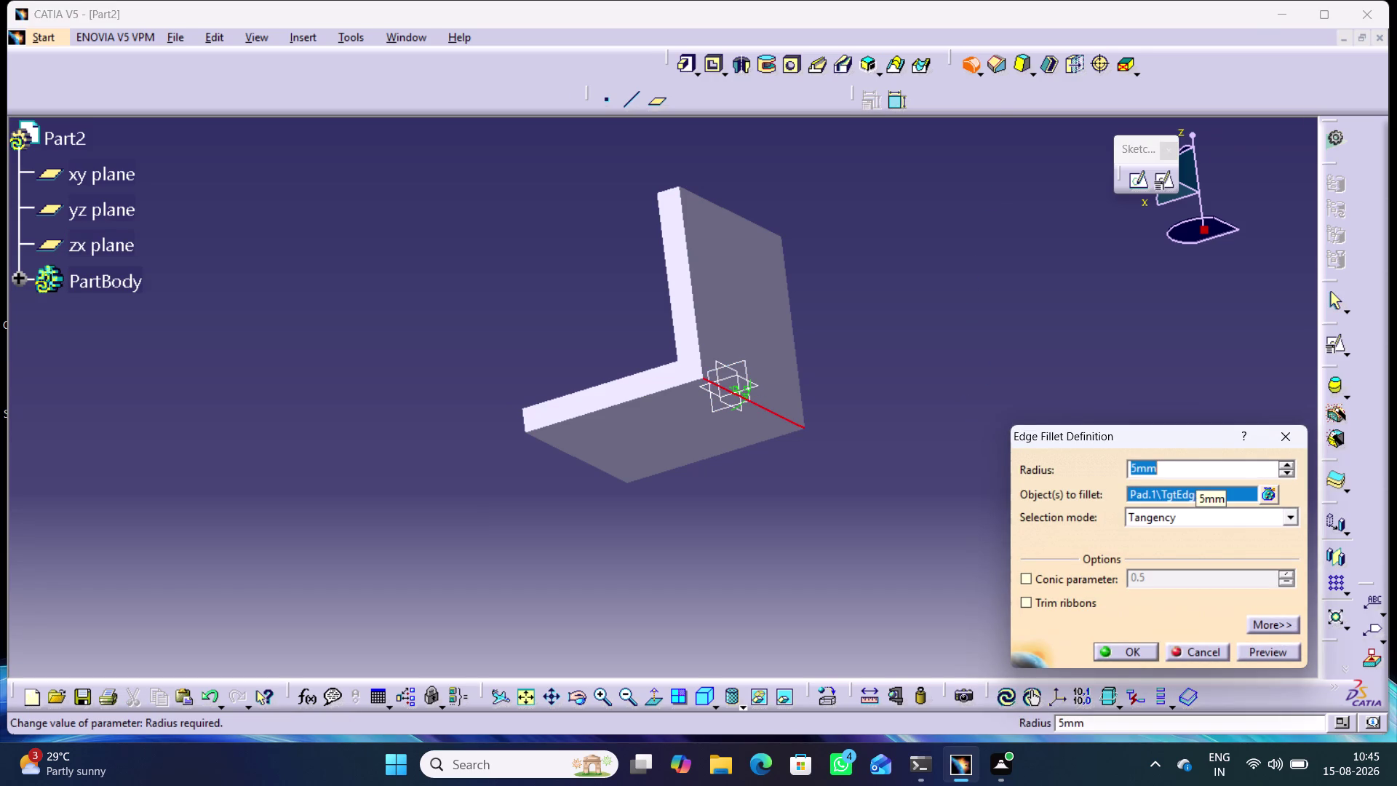
key(6)
text(.25)
key(Return)
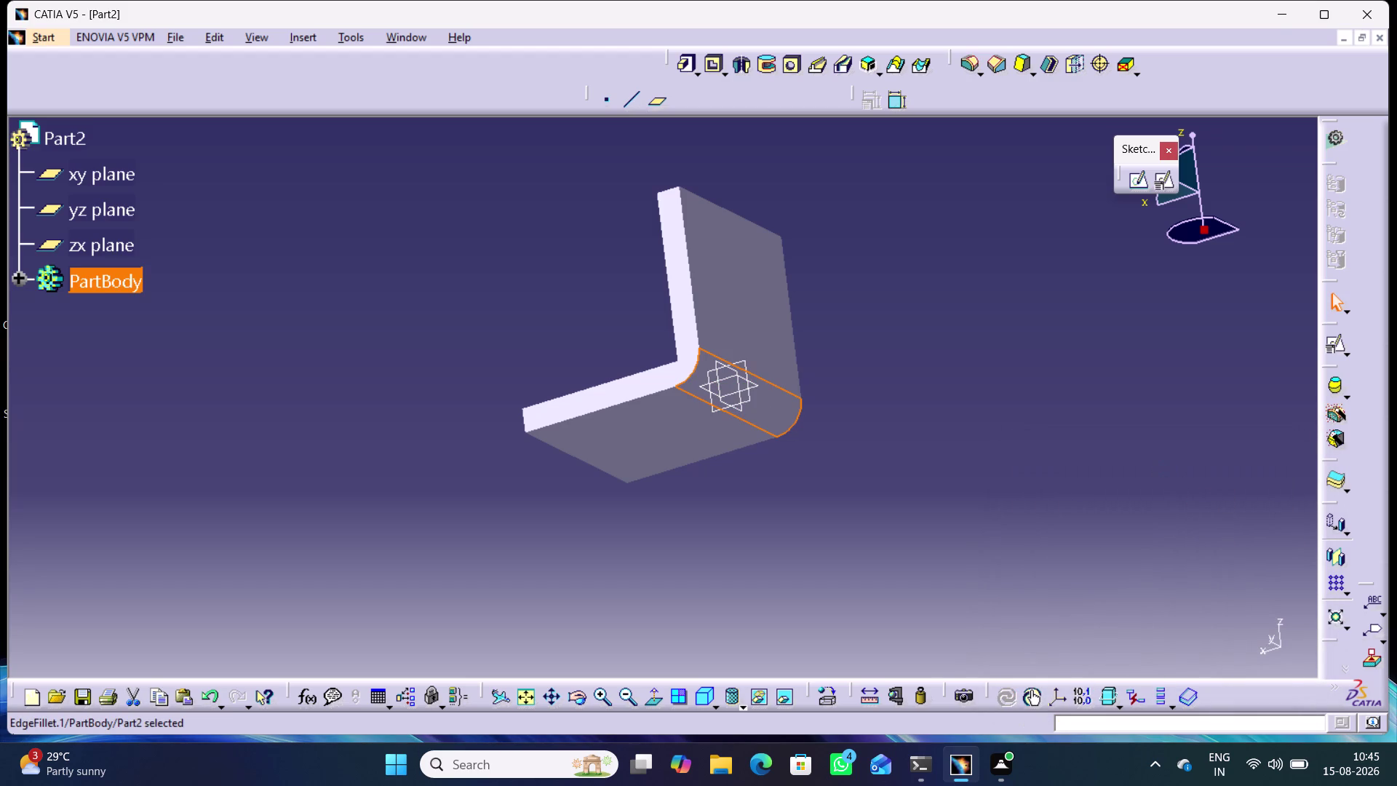
click(995, 418)
middle_drag(983, 418, 1124, 487)
right_drag(983, 417, 1125, 487)
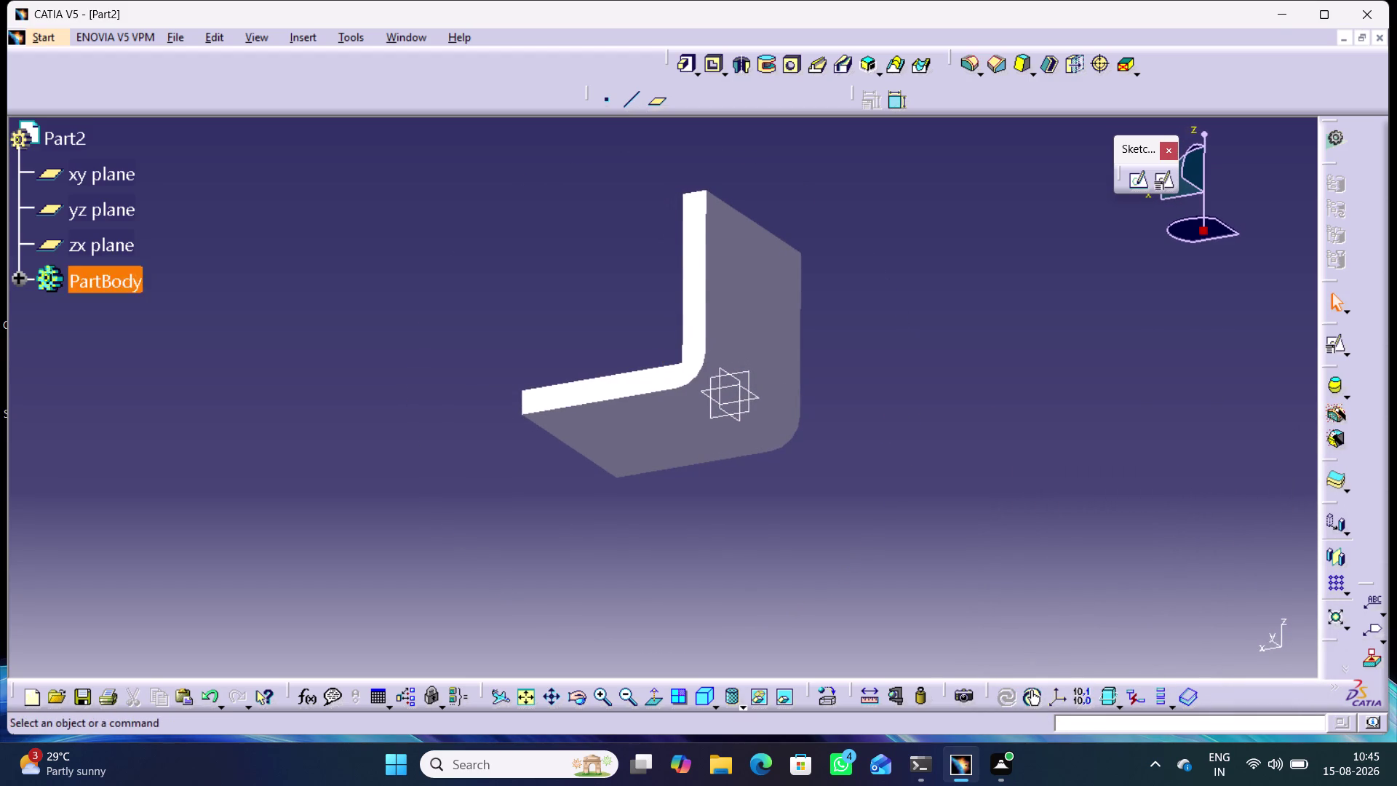
middle_drag(569, 302, 579, 307)
right_drag(573, 301, 578, 307)
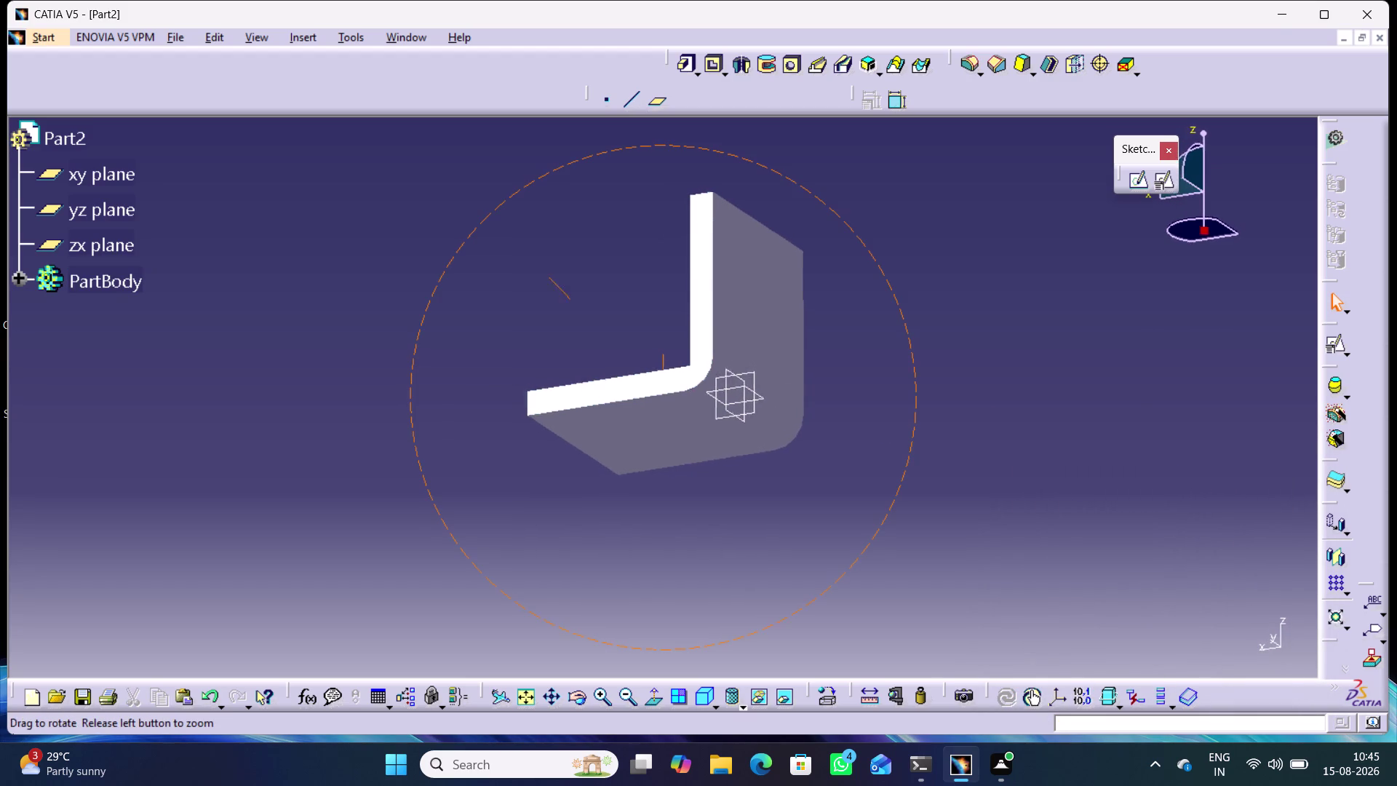
middle_drag(579, 307, 823, 487)
right_drag(579, 307, 823, 488)
Fillet the inner bend edge with radius 6.25/2 (3.125 mm).
click(772, 433)
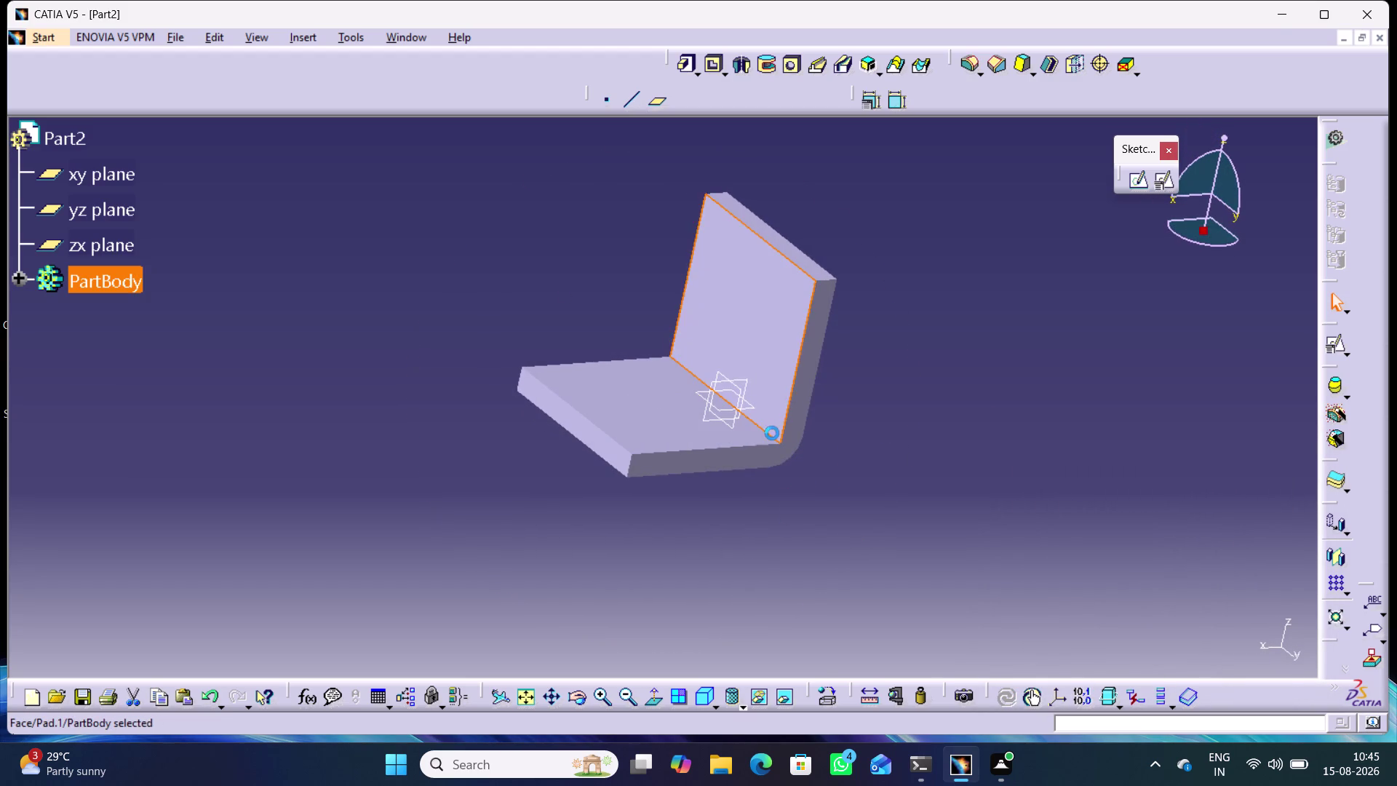
click(930, 413)
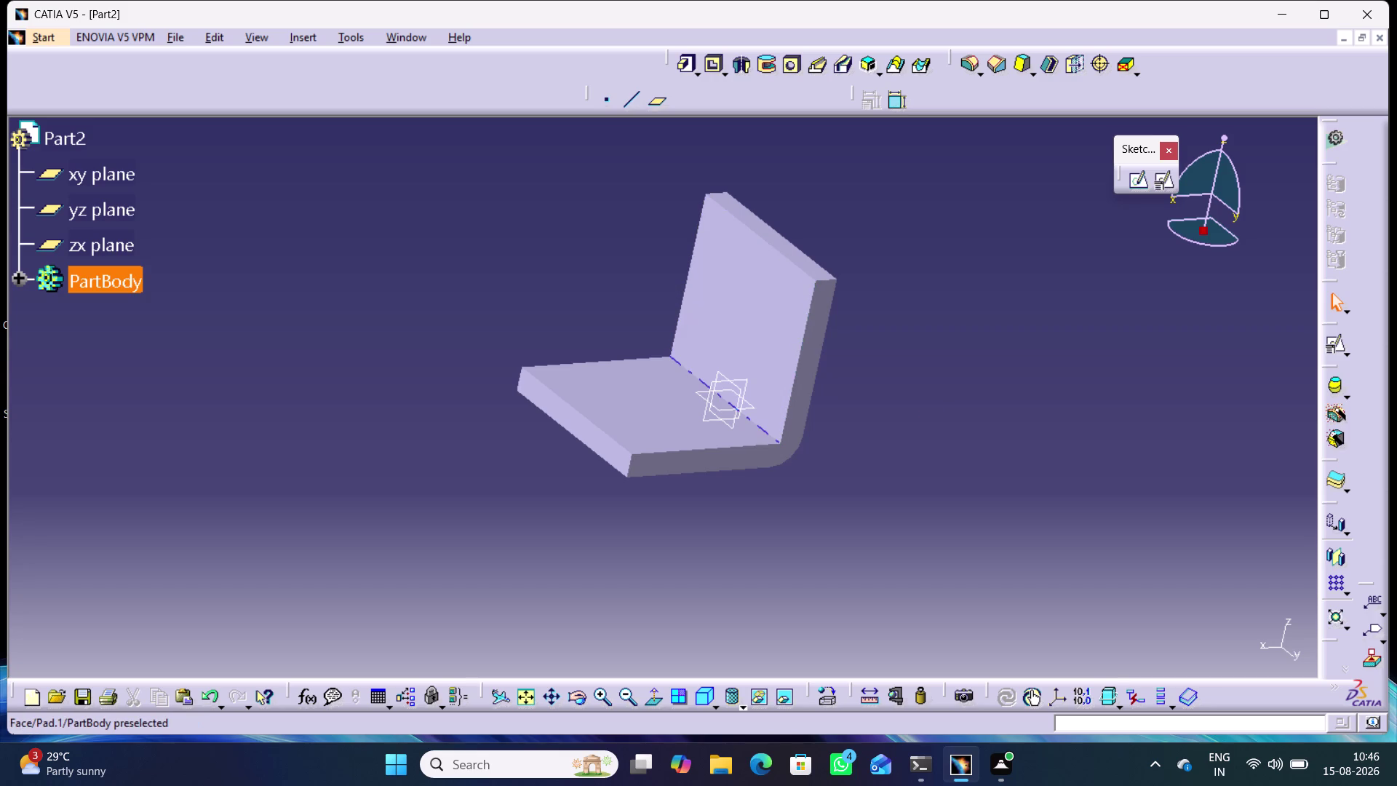
click(761, 428)
click(972, 63)
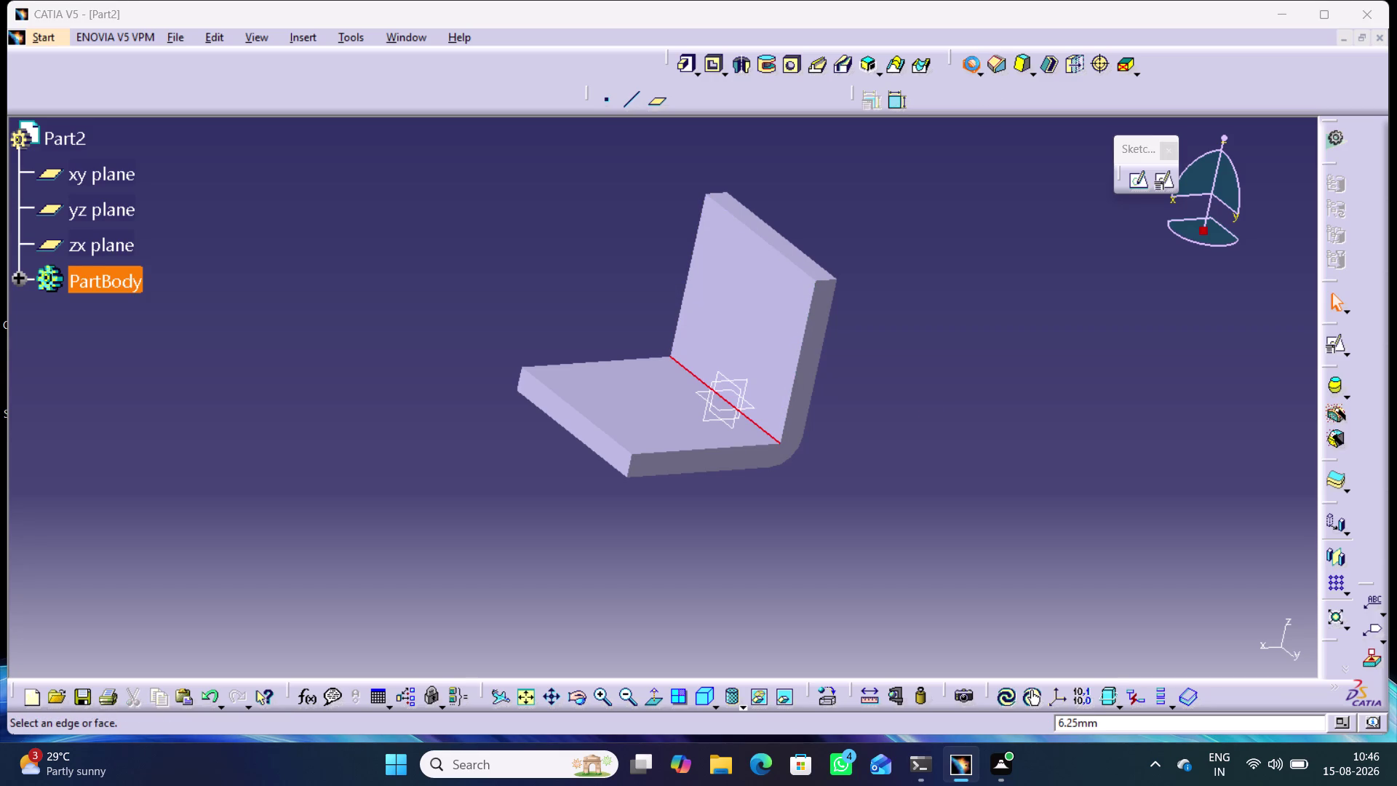
click(1181, 468)
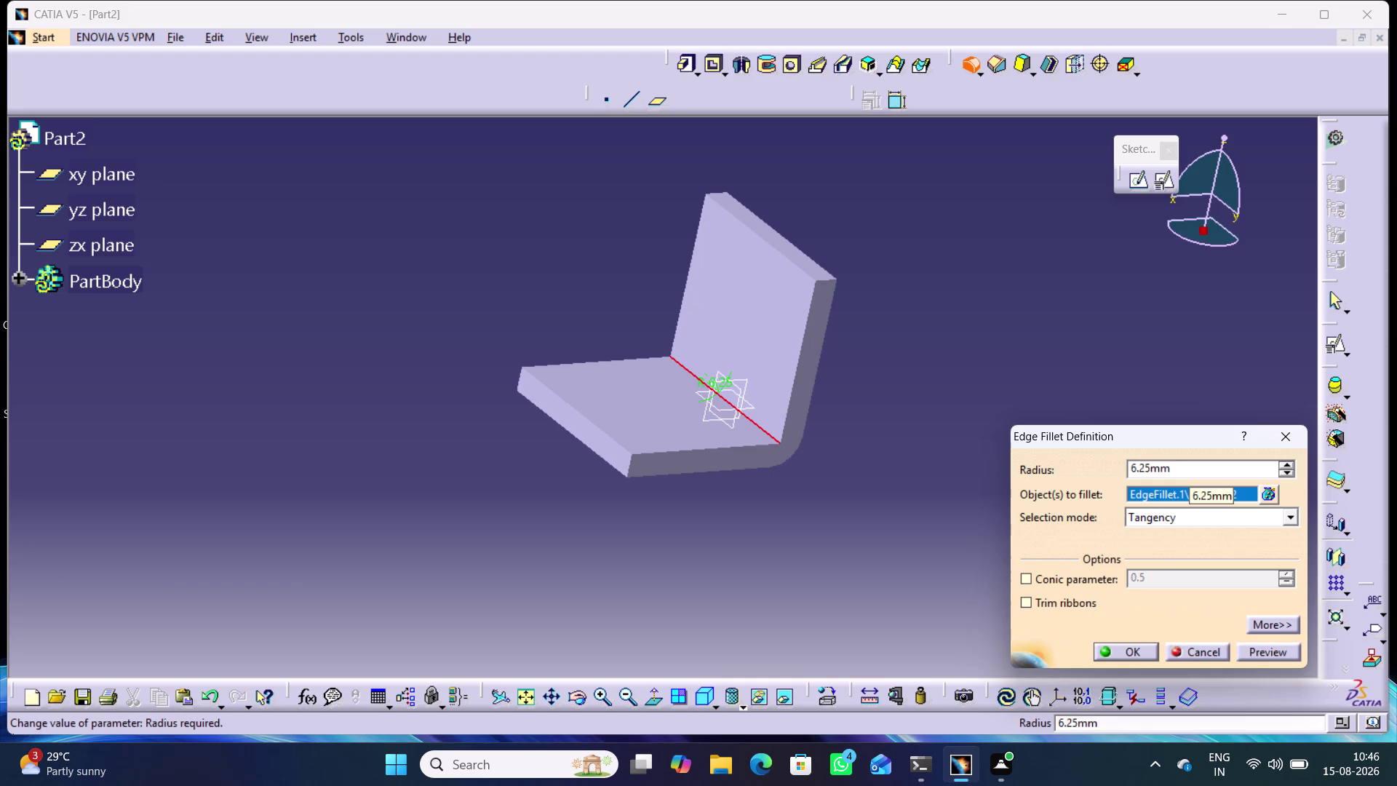
key(slash)
key(2)
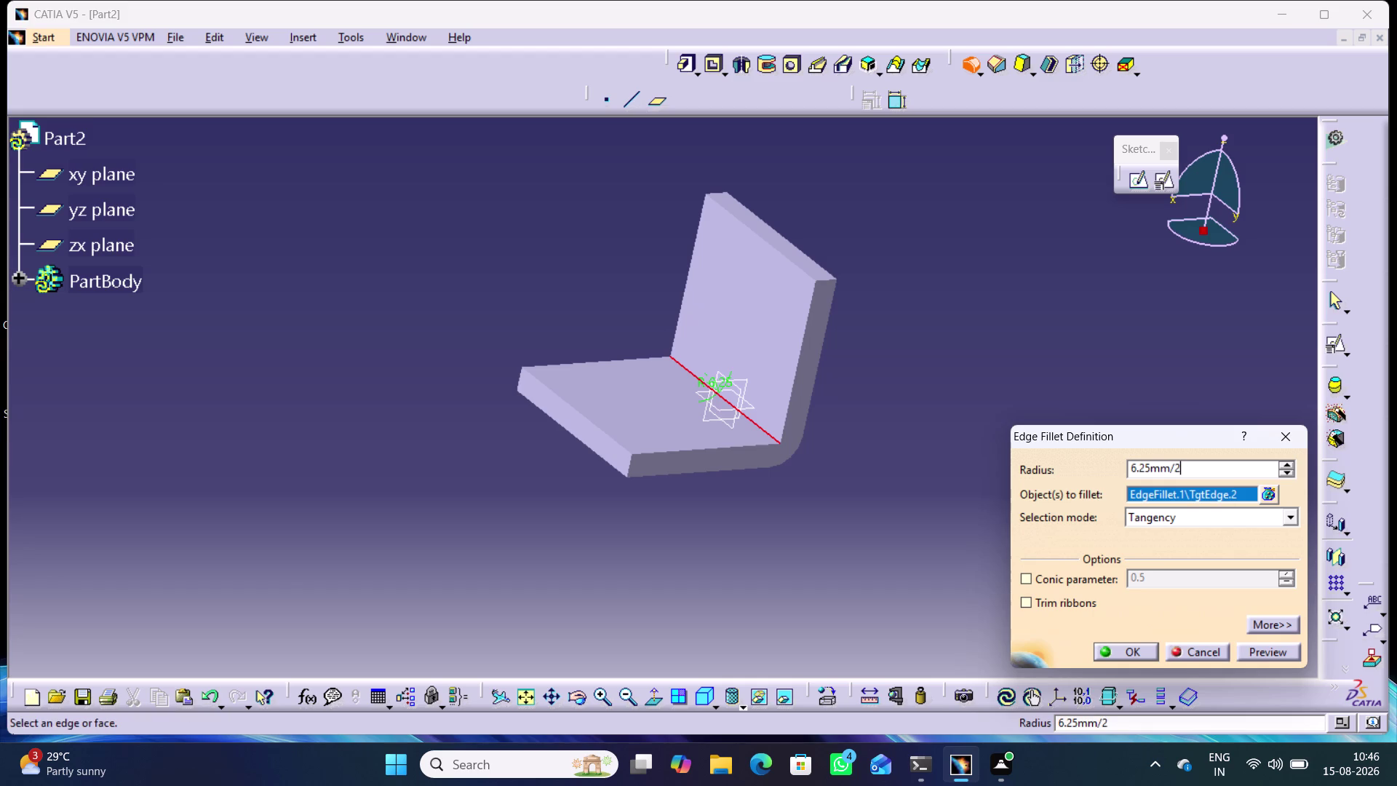
click(1150, 393)
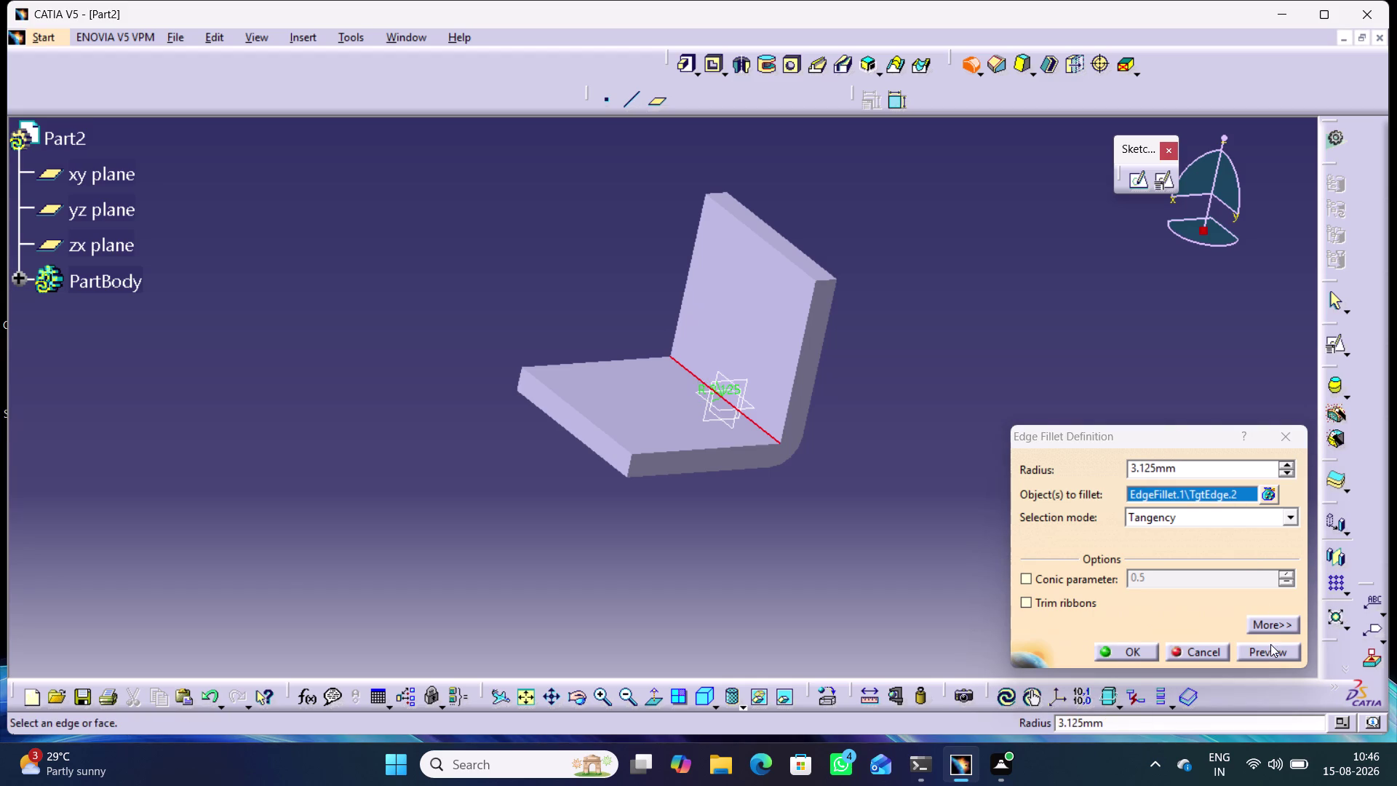
click(1267, 649)
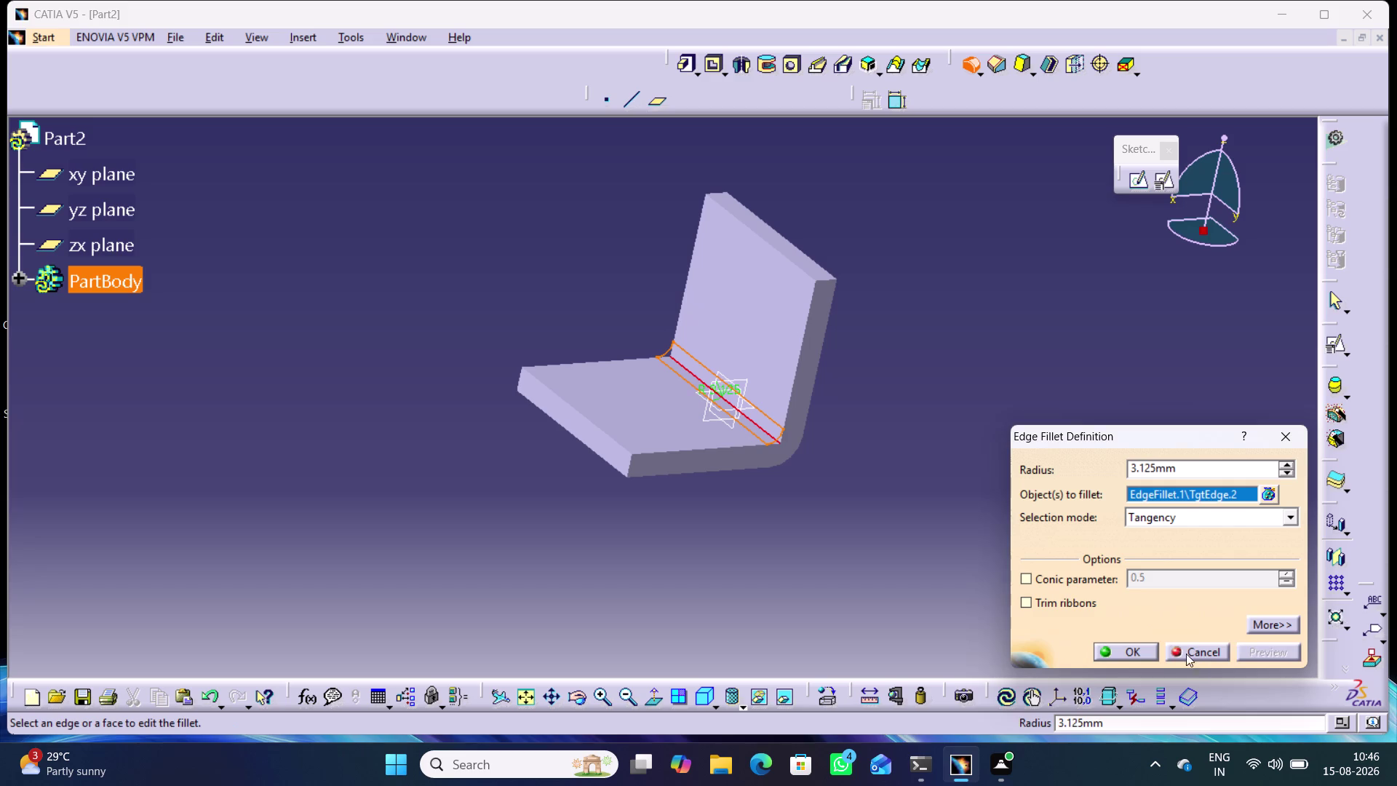
click(1142, 653)
click(1060, 345)
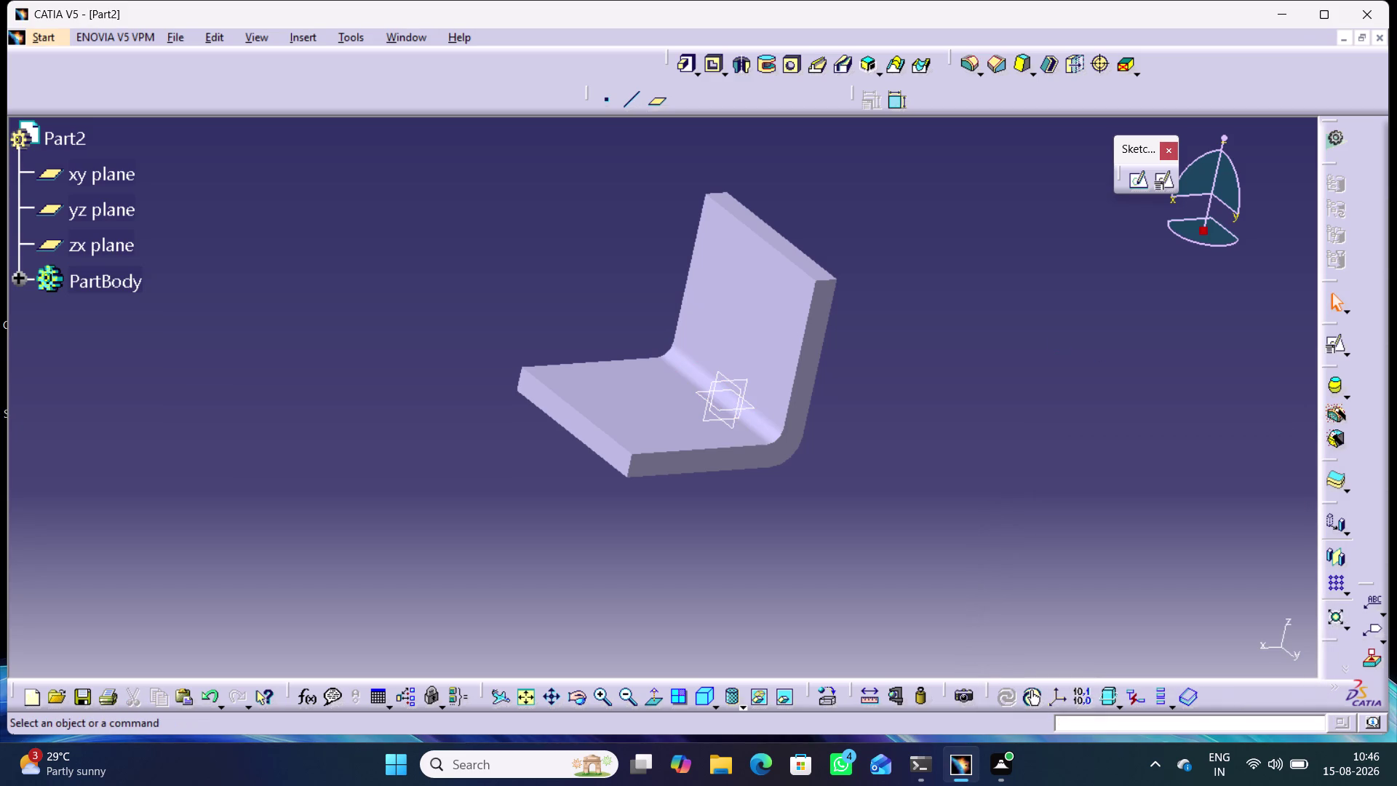
click(755, 319)
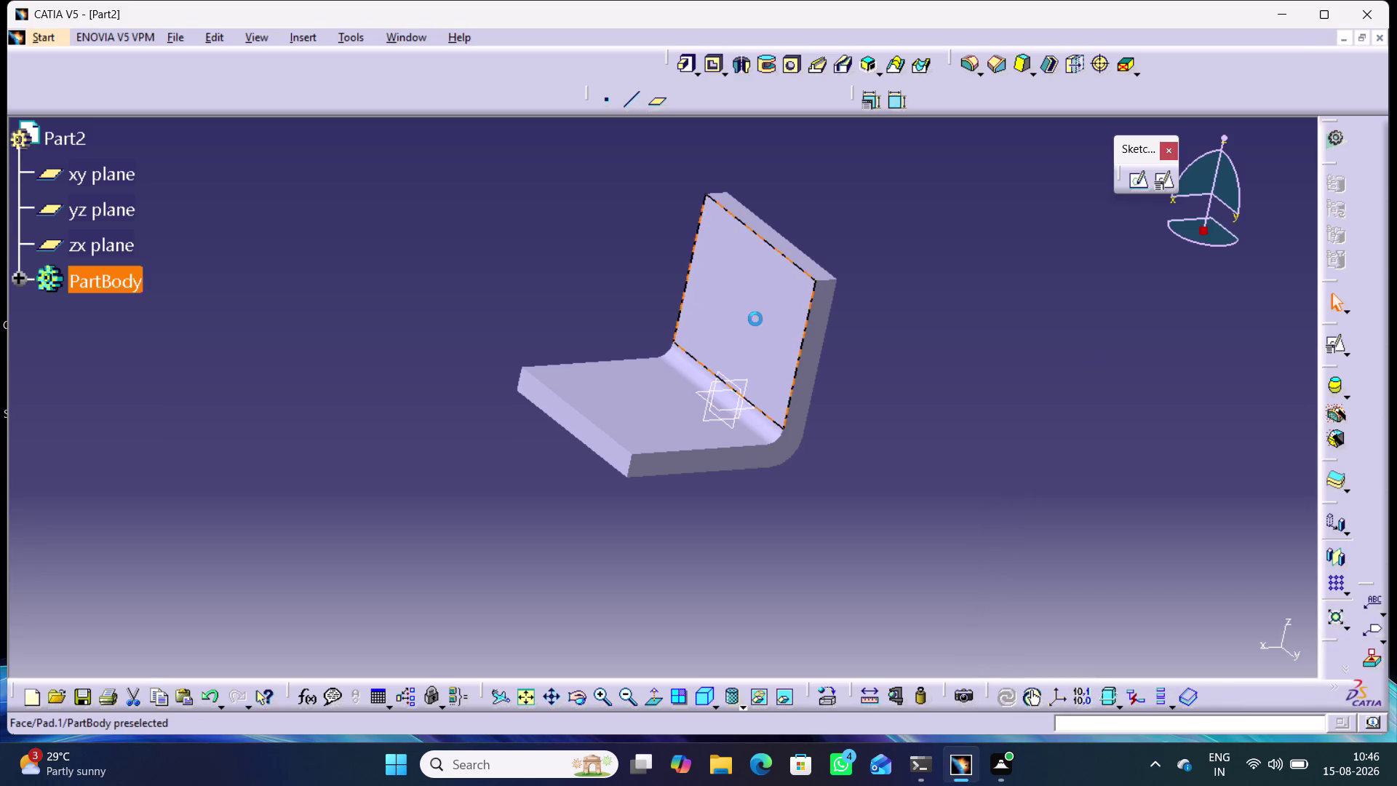
Start a sketch on the vertical face and draw a circle above the origin.
click(1142, 179)
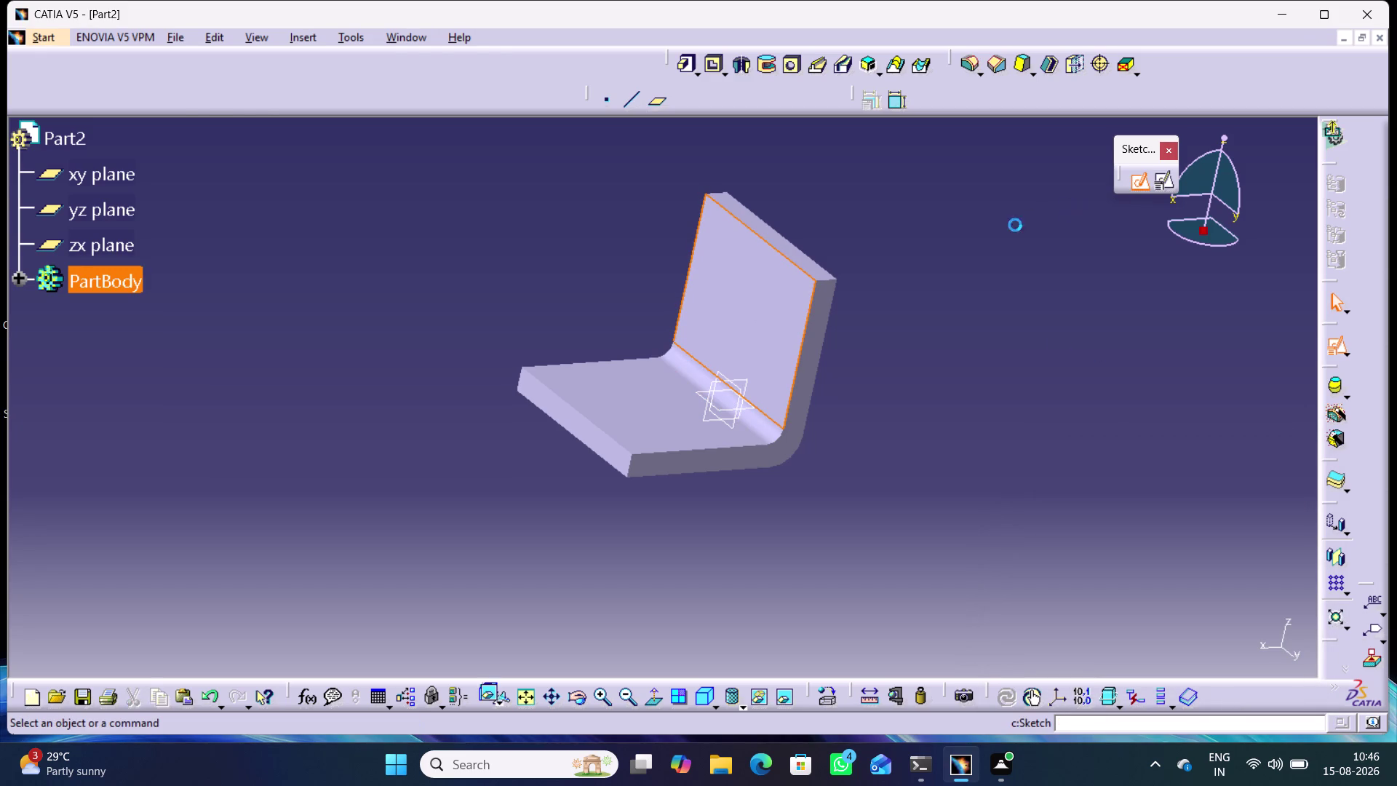
middle_drag(955, 208, 829, 306)
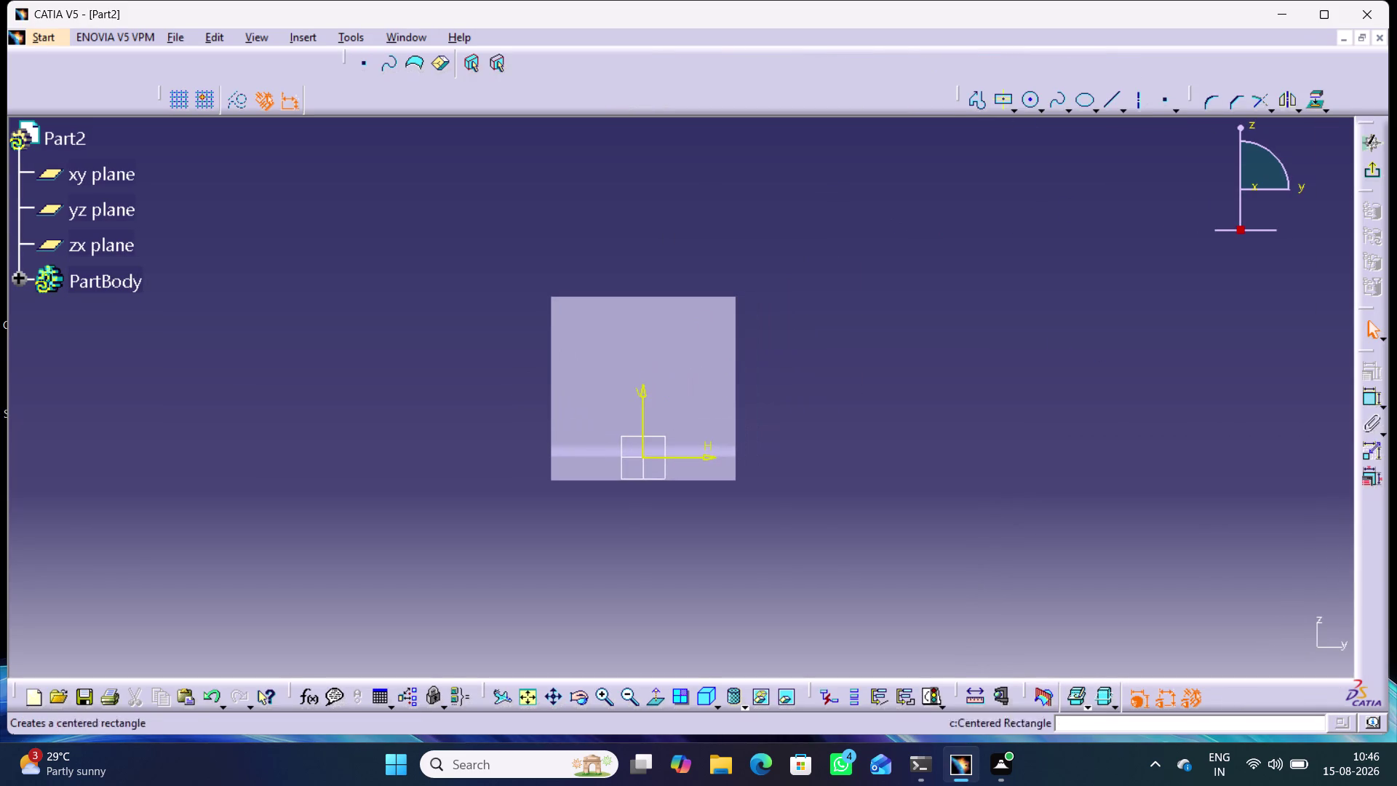
click(1031, 101)
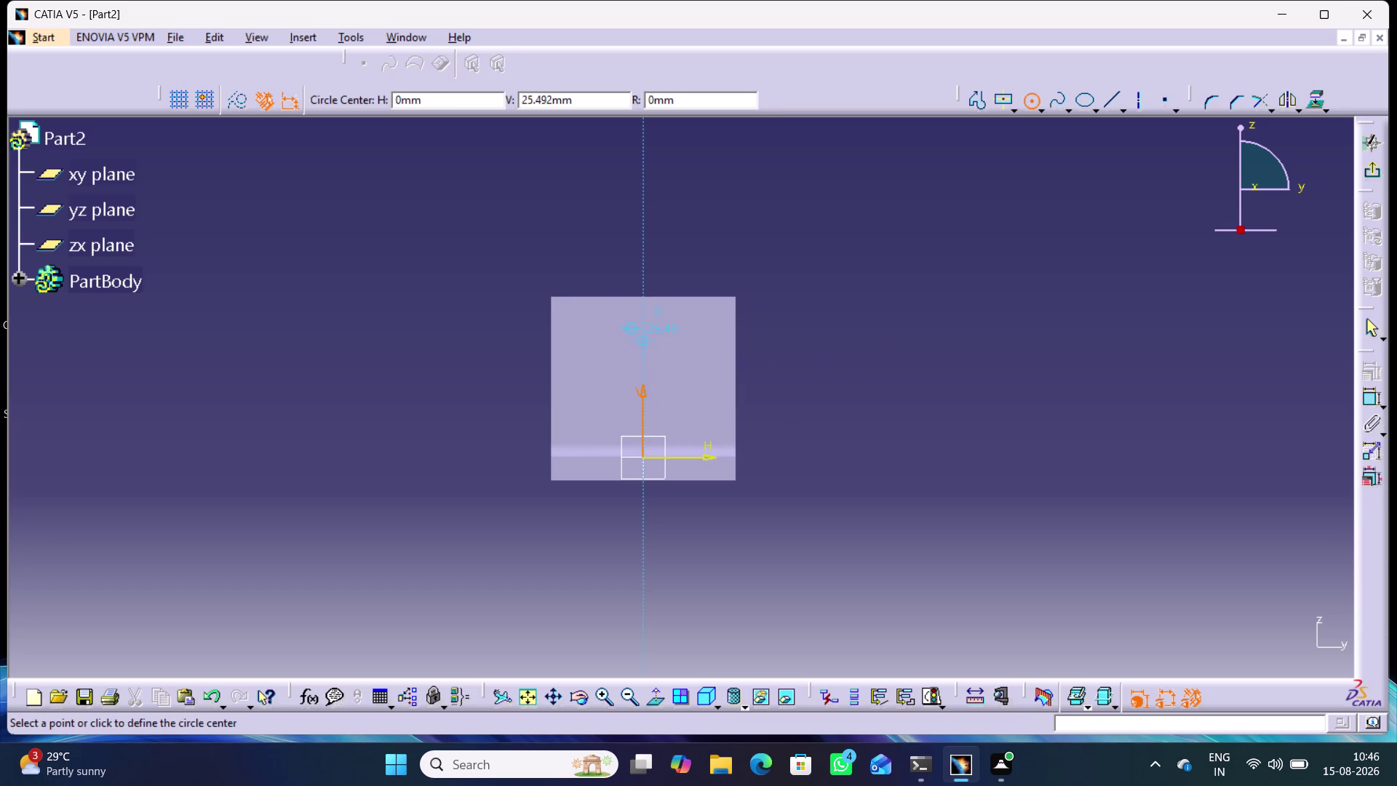
click(645, 348)
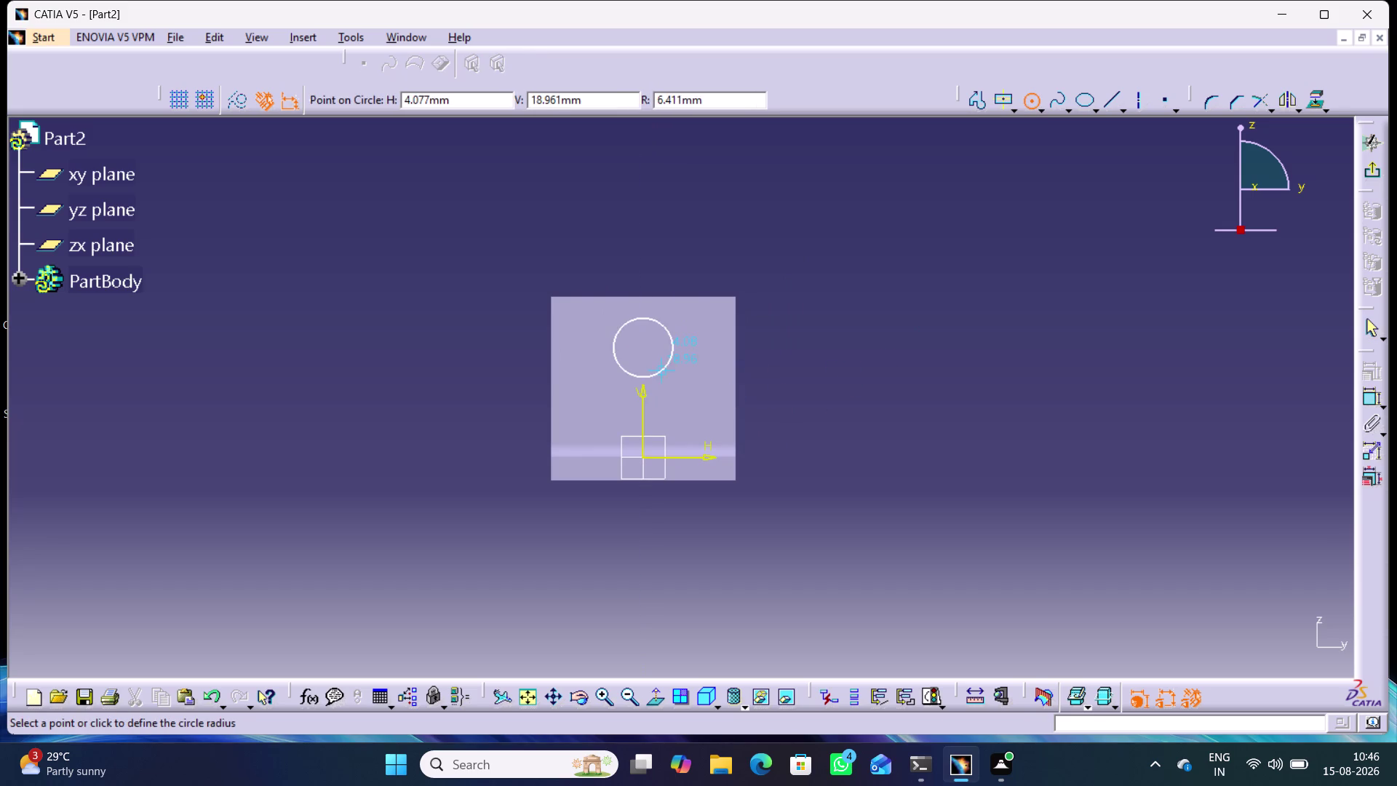
click(662, 370)
Constrain the circle's diameter to 10 mm.
double_click(1373, 392)
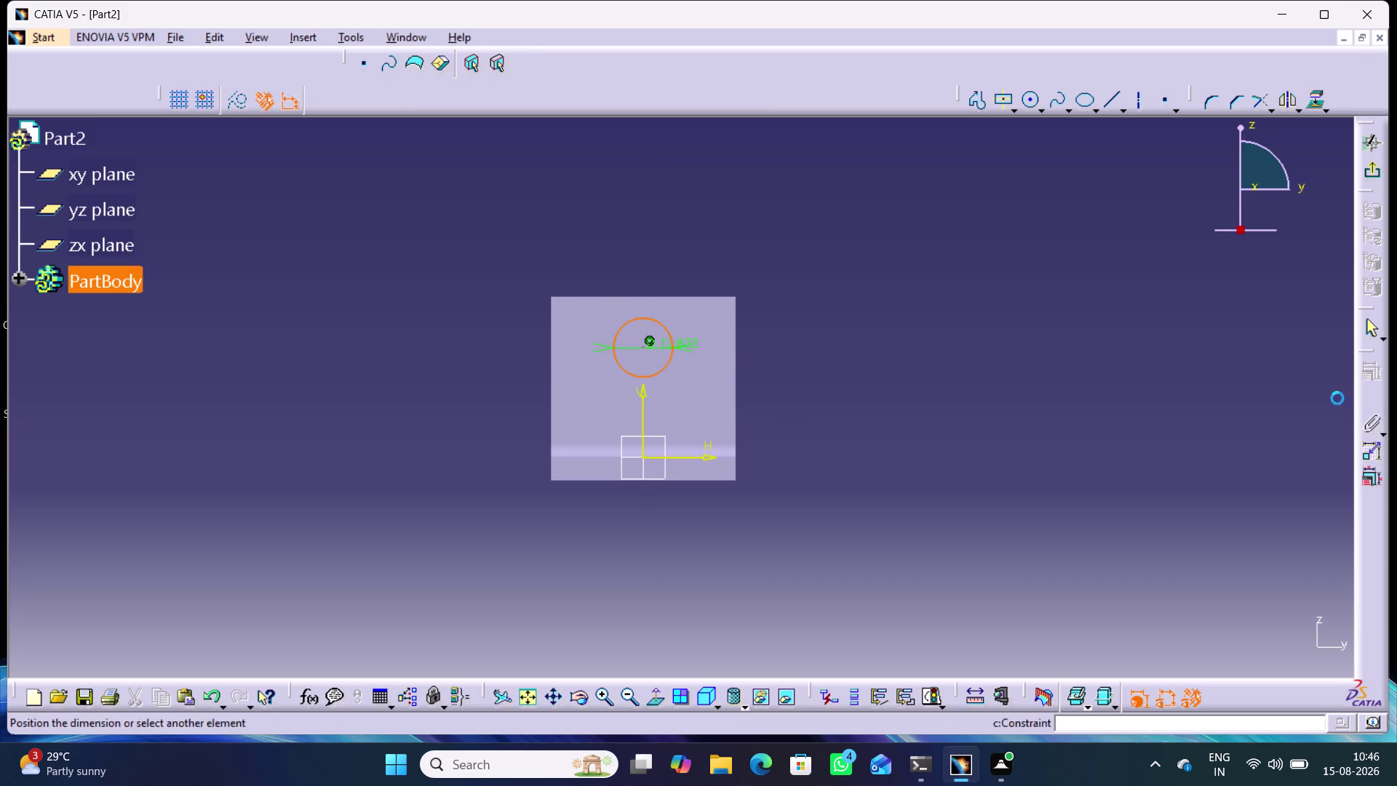
click(679, 256)
double_click(677, 248)
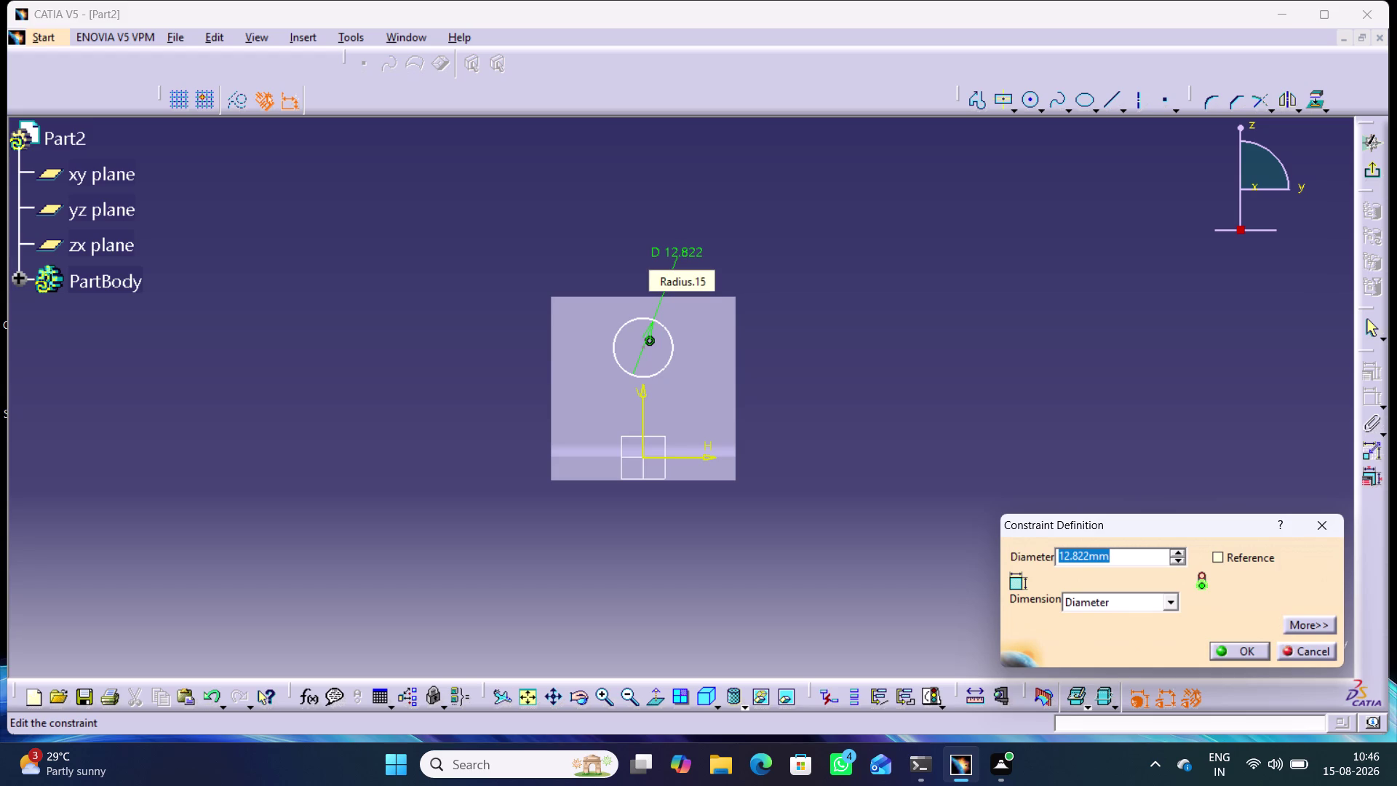
text(10)
key(Return)
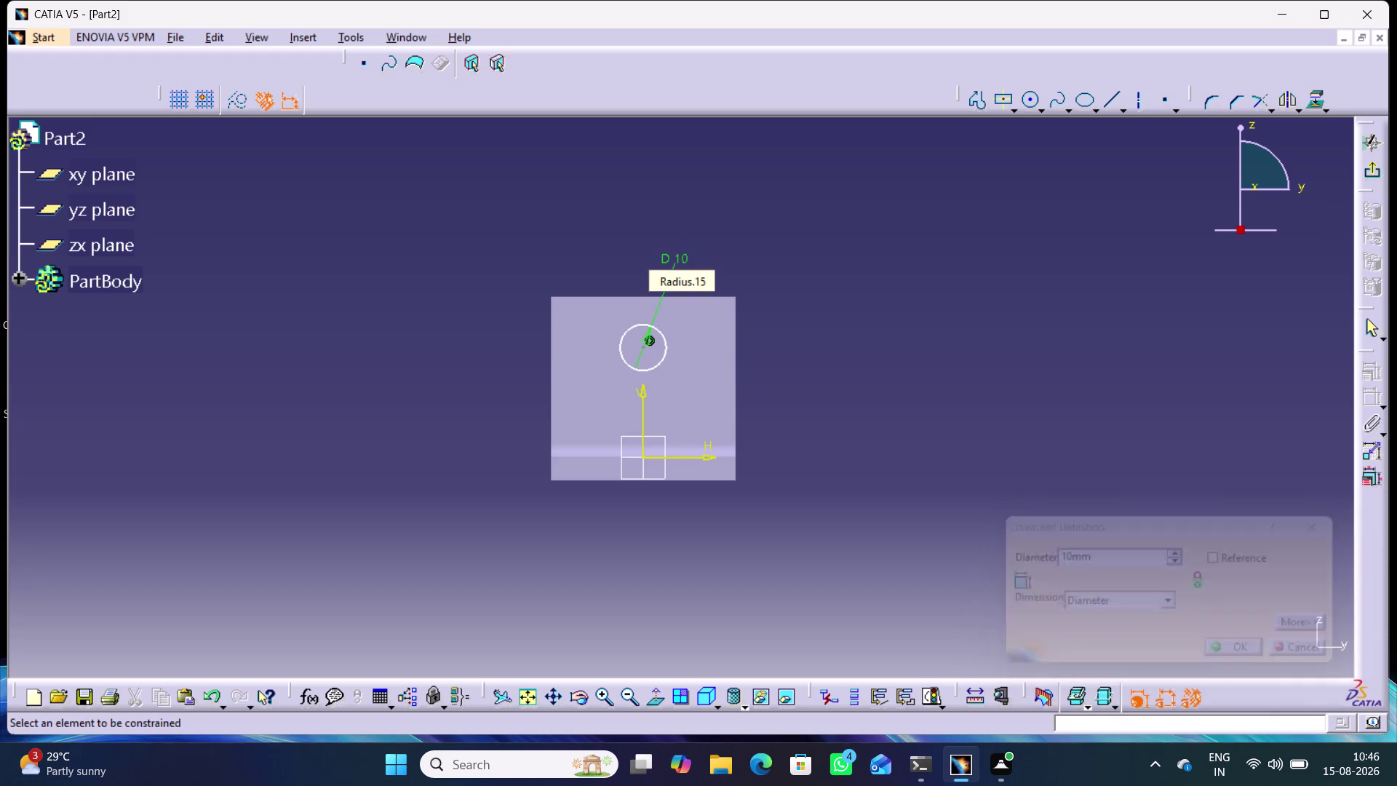
Place the circle 15 mm below the top edge and exit the Sketcher.
click(846, 343)
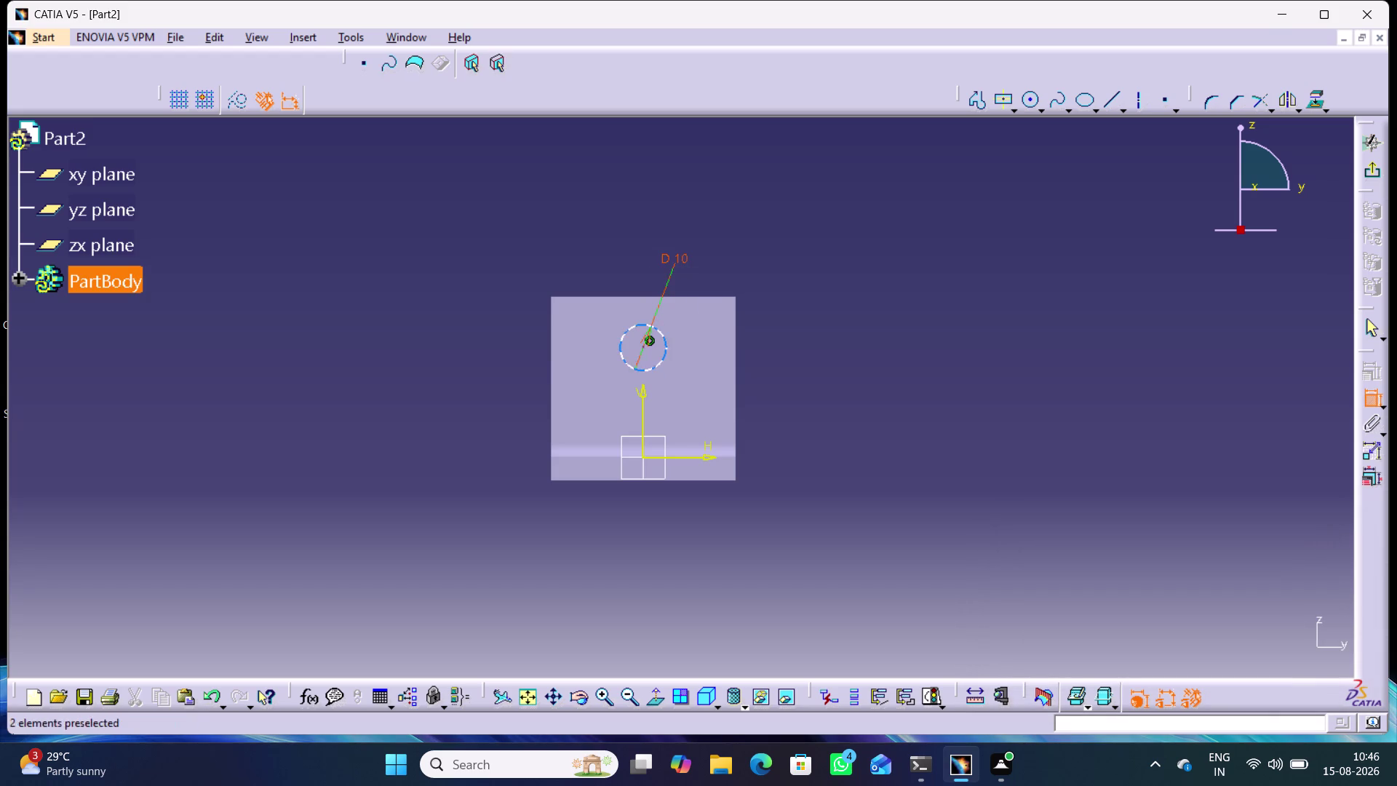
click(642, 350)
click(622, 298)
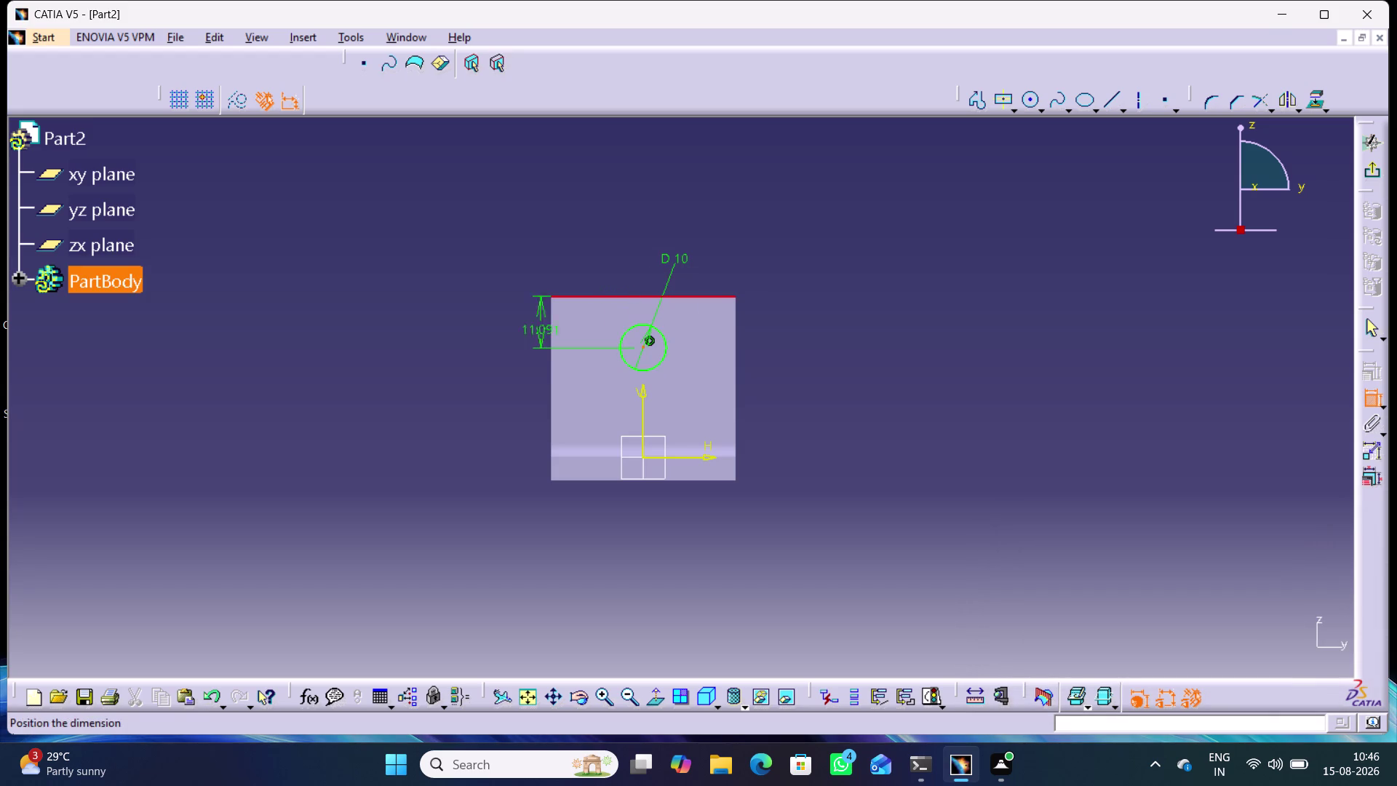
click(488, 330)
double_click(485, 325)
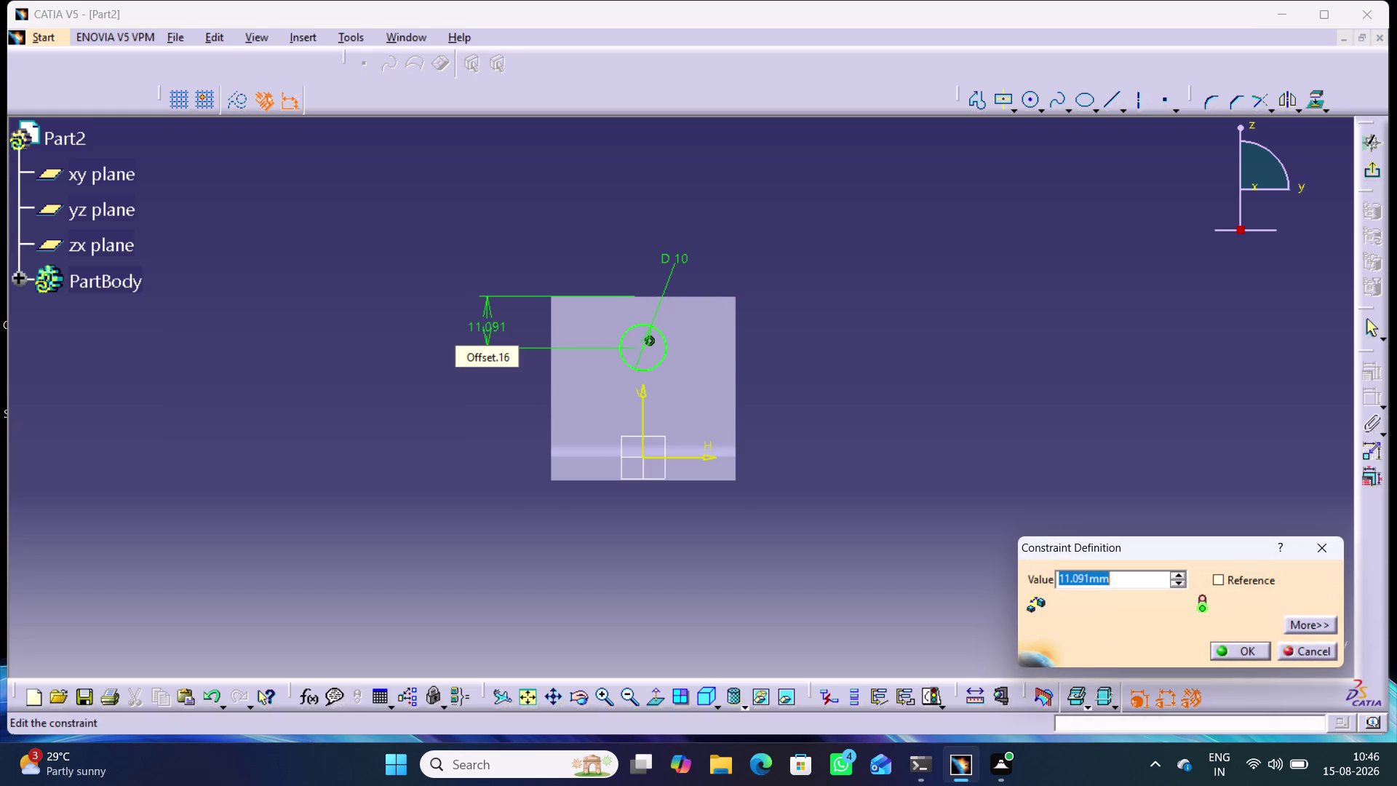
text(15)
key(Return)
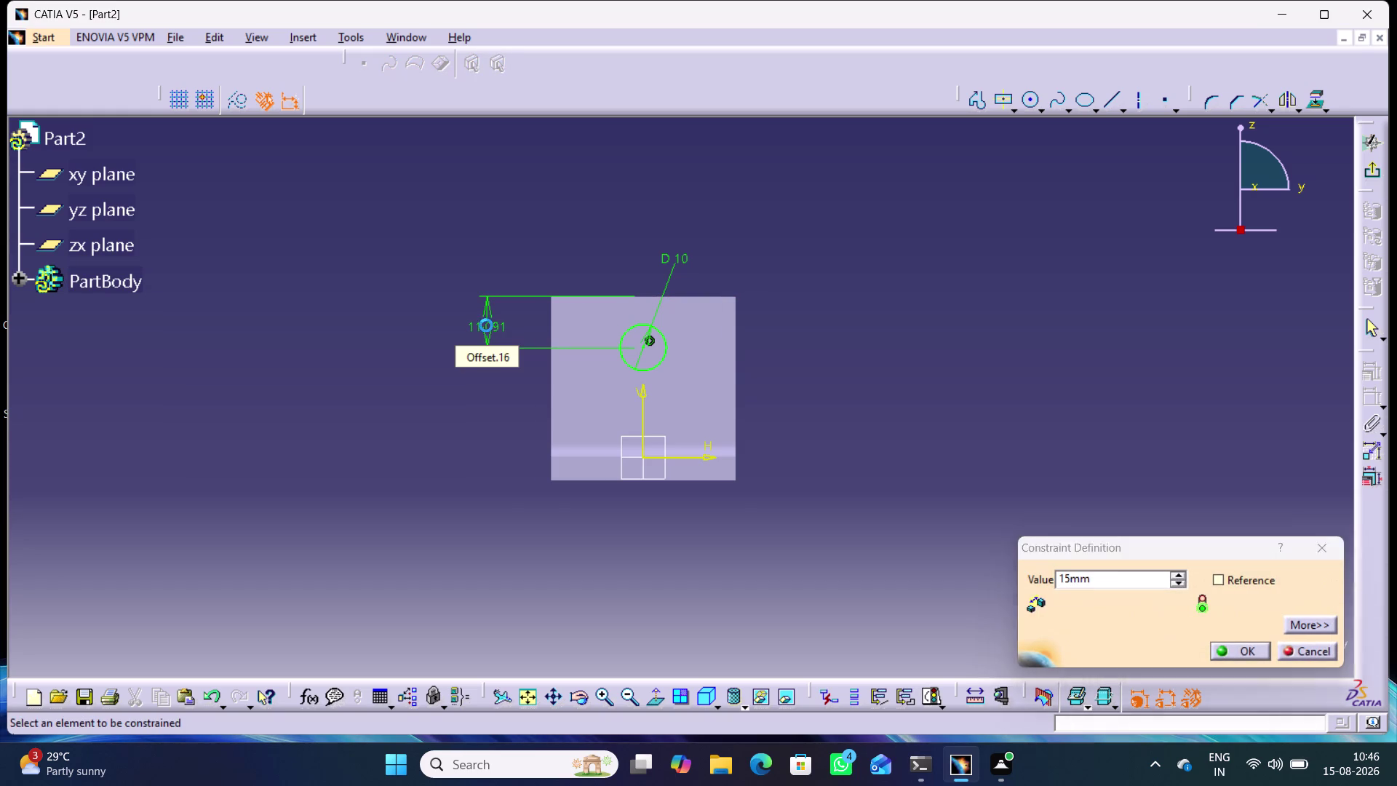
click(925, 358)
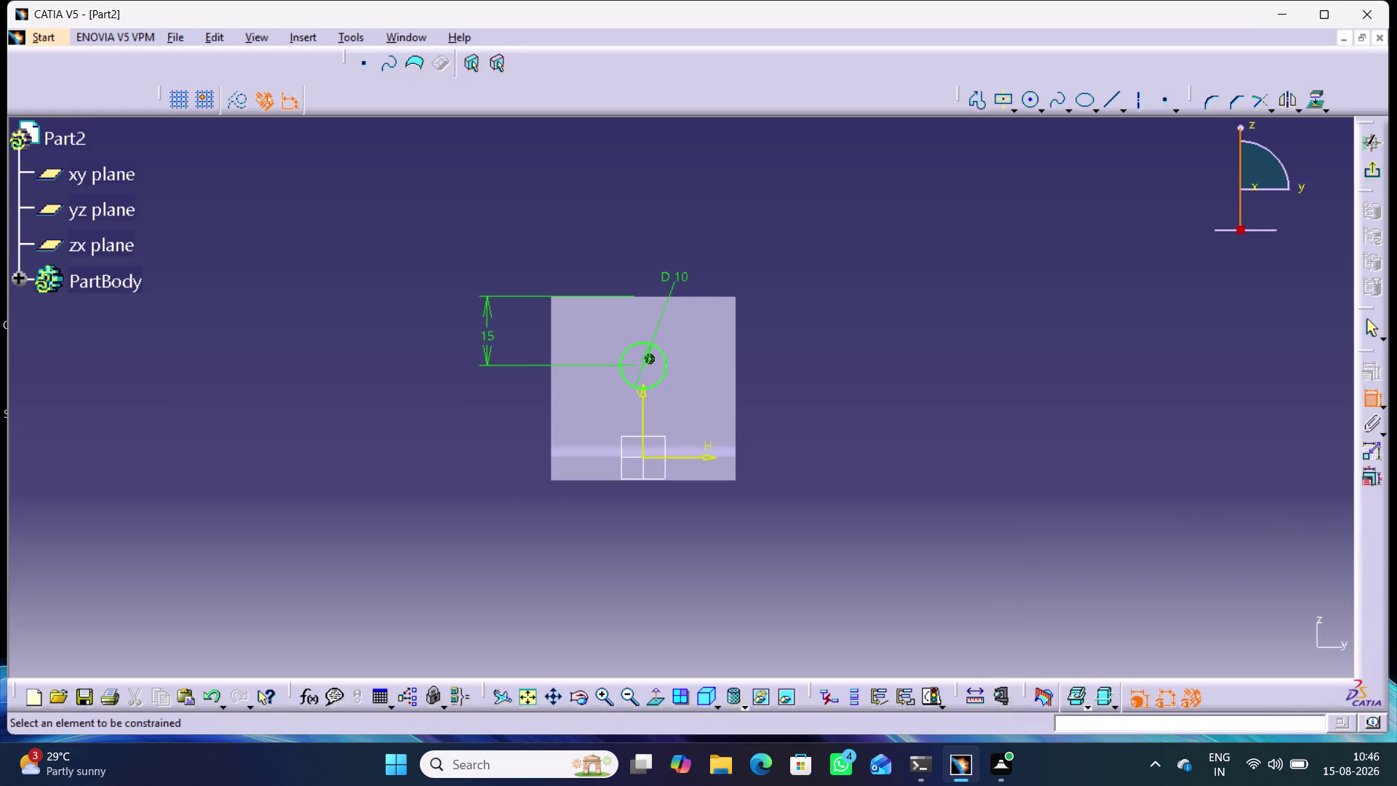
click(1364, 166)
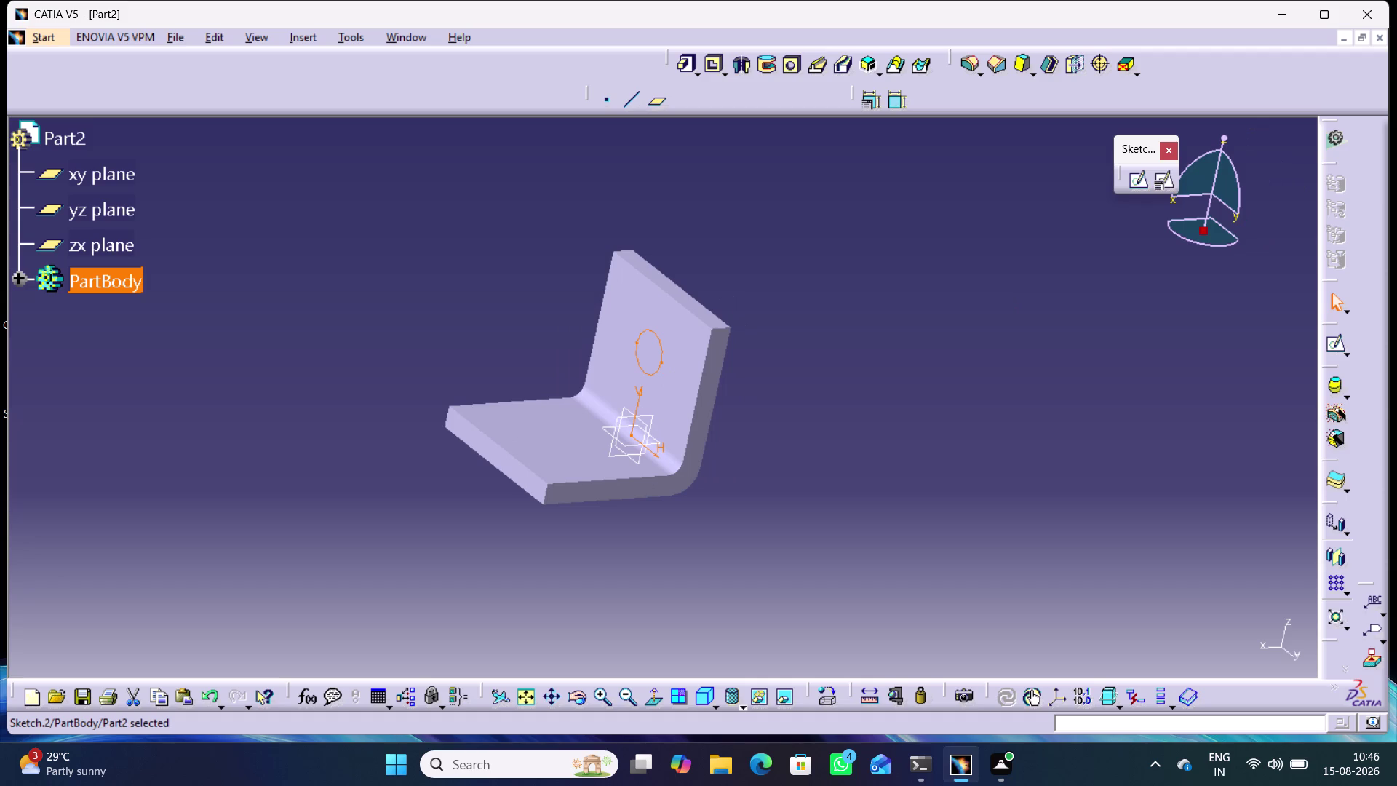
Pocket the 10 mm circle through the vertical leg with 'Up to next' depth.
click(716, 64)
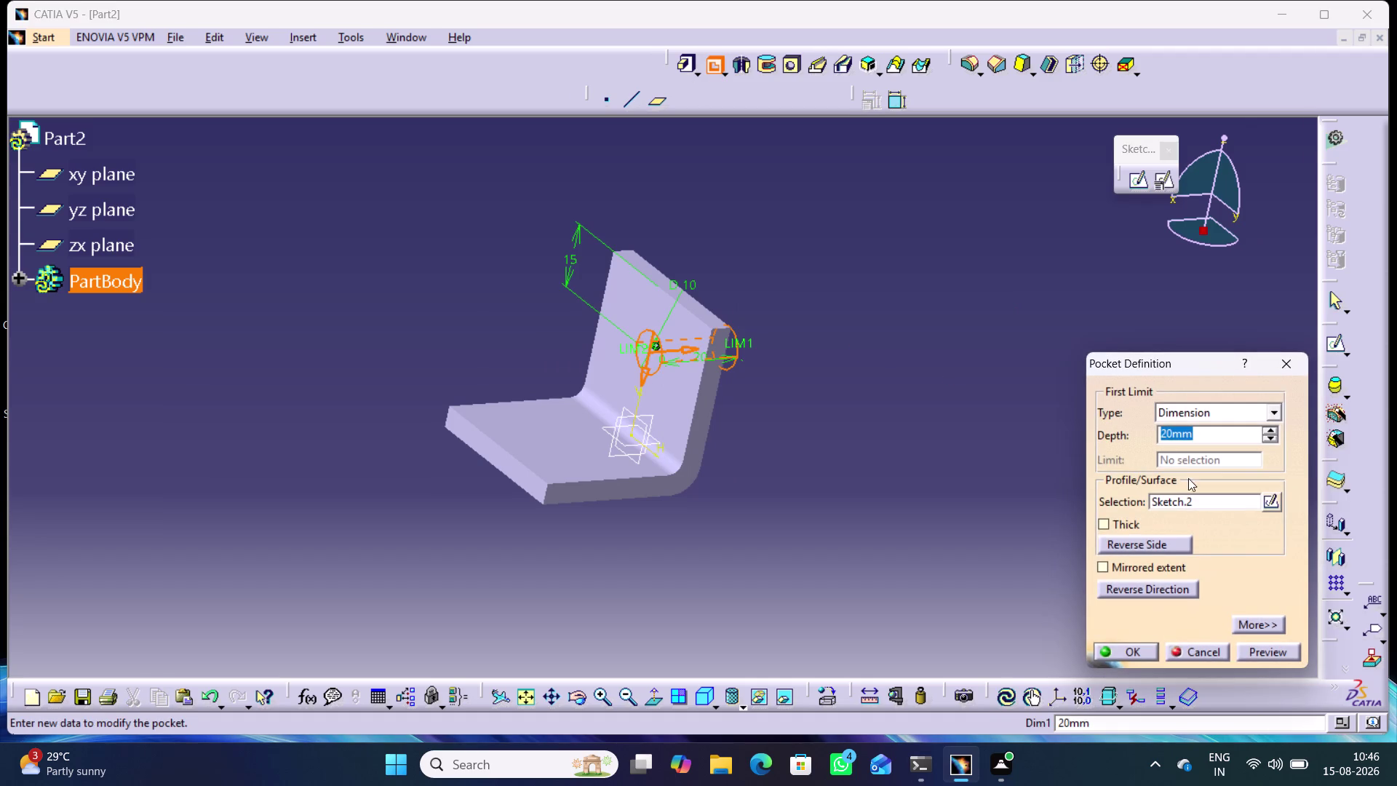
click(1248, 409)
click(1206, 441)
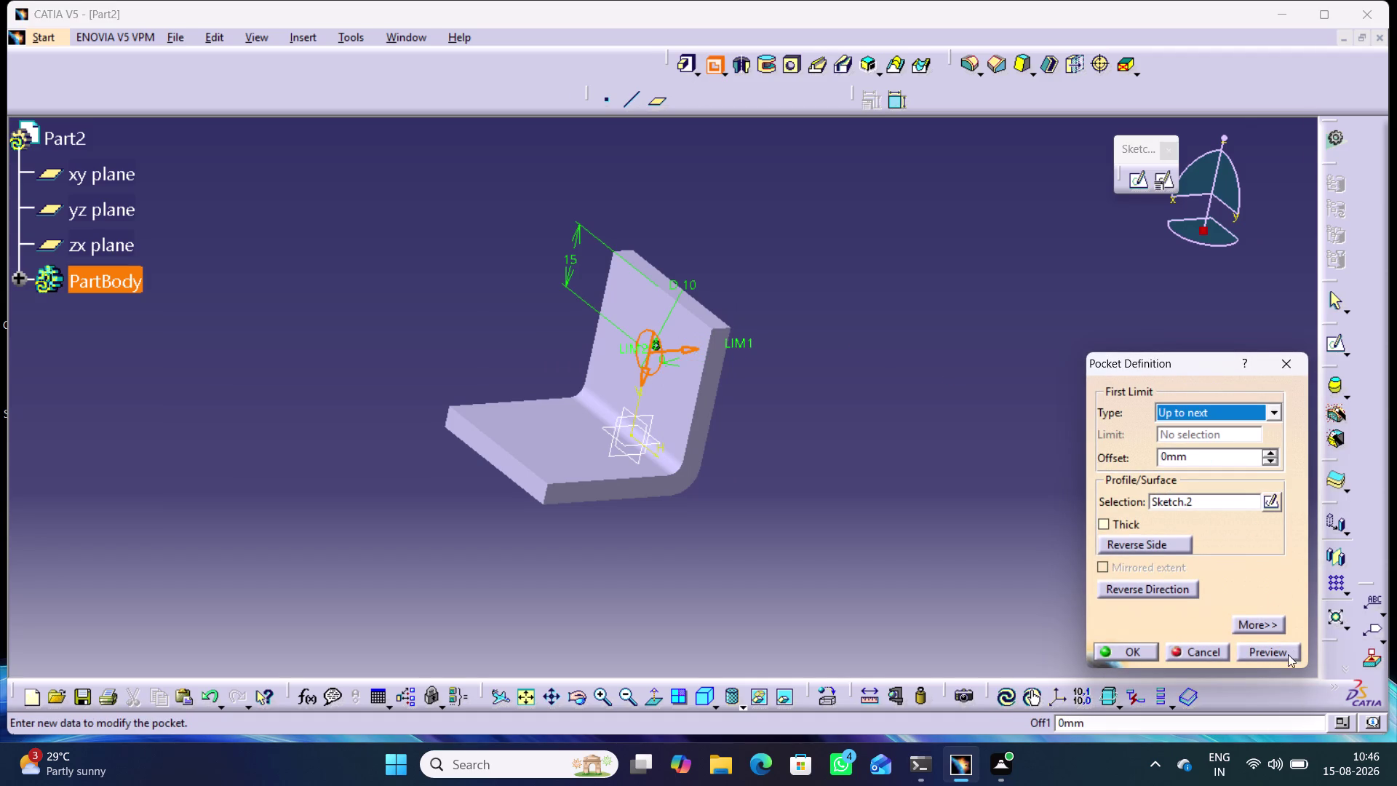
click(1286, 653)
Orbit and zoom around the bracket to inspect the new through-hole.
middle_drag(925, 499, 872, 428)
right_drag(925, 499, 872, 428)
scroll(down, 3)
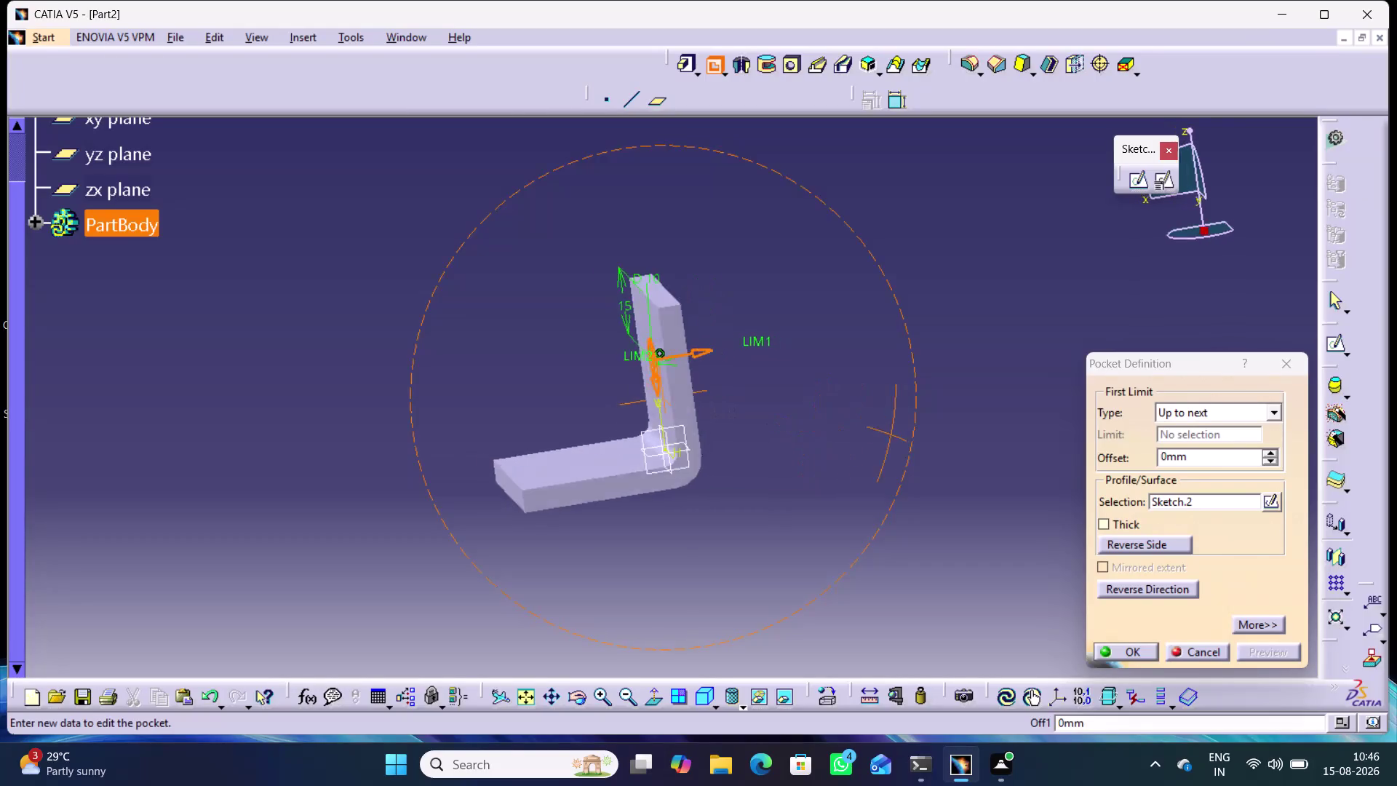
middle_drag(872, 428, 890, 436)
right_drag(871, 428, 893, 438)
click(1127, 646)
click(869, 390)
middle_drag(863, 390, 949, 405)
right_drag(864, 390, 949, 405)
middle_drag(858, 389, 843, 378)
right_drag(844, 378, 842, 377)
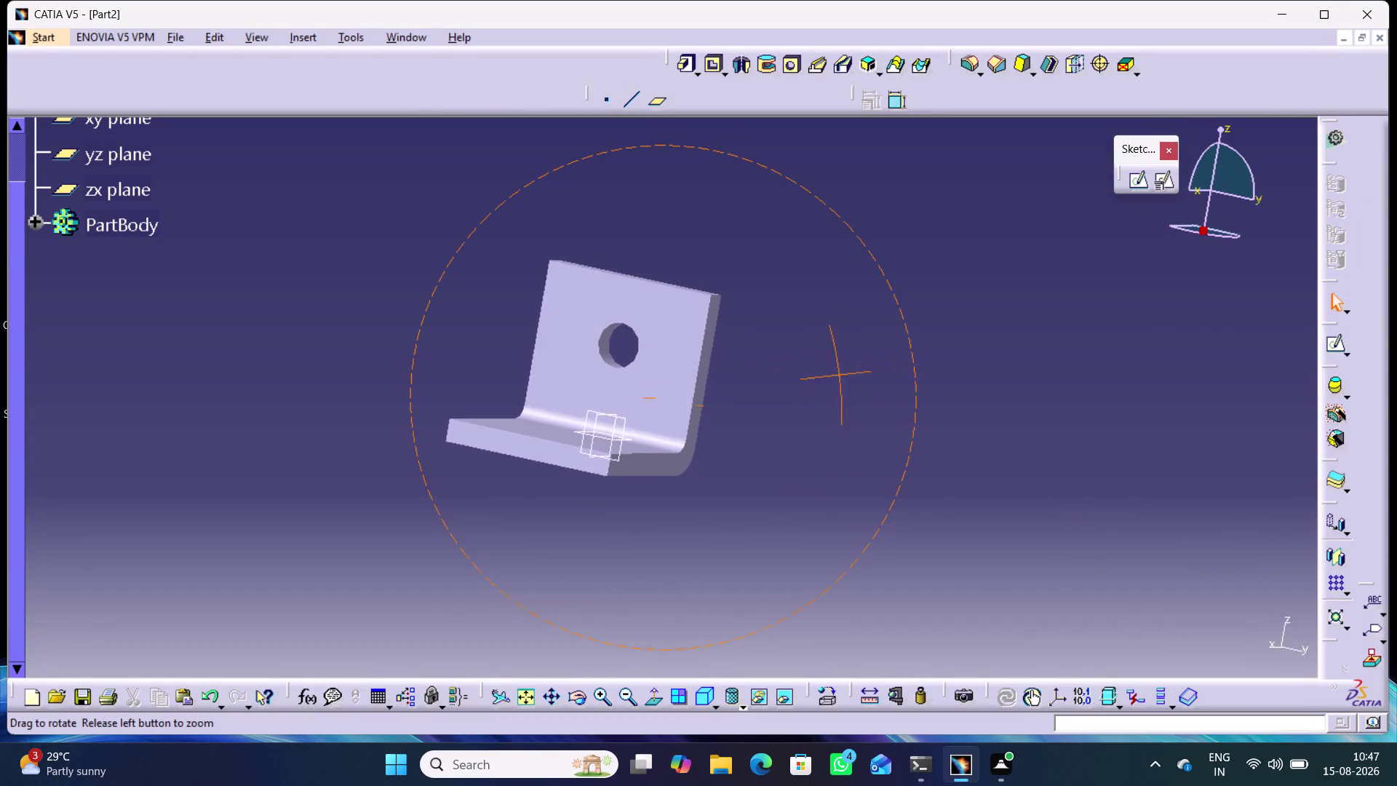
Turn the view toward the base's top face and start a sketch on it.
middle_drag(842, 378, 806, 475)
right_drag(842, 378, 807, 475)
click(516, 426)
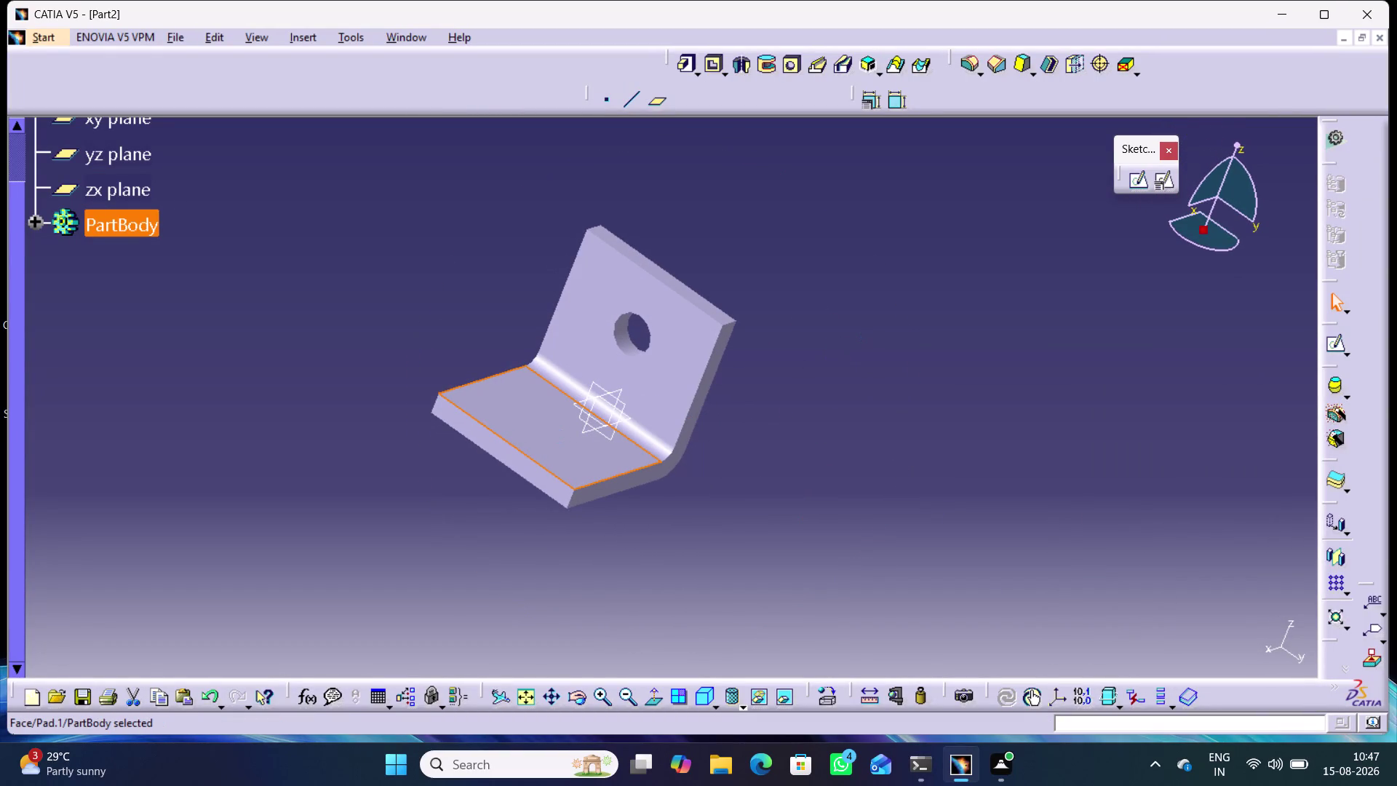
click(1138, 179)
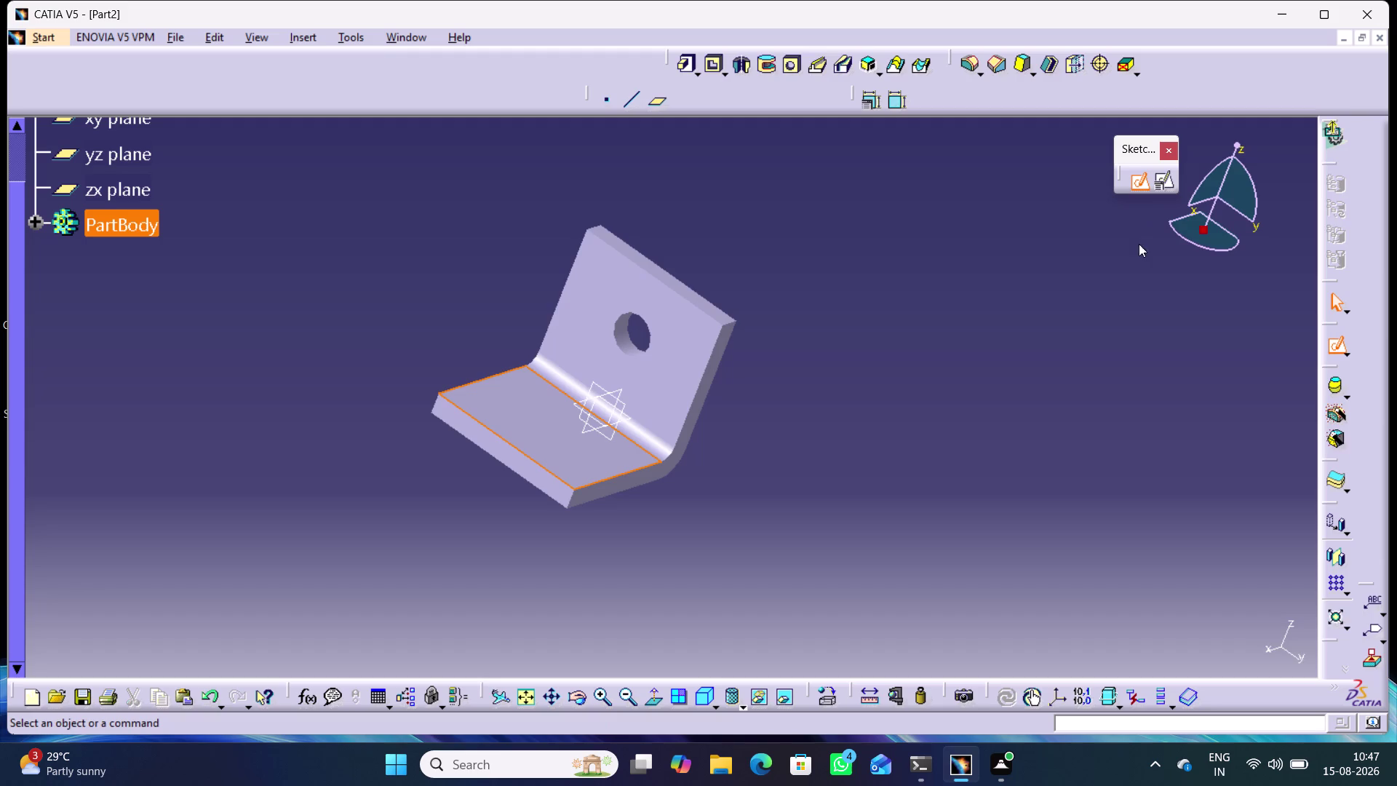
Draw an upper and a lower circle on the base sketch for the two holes.
middle_drag(1023, 334, 959, 293)
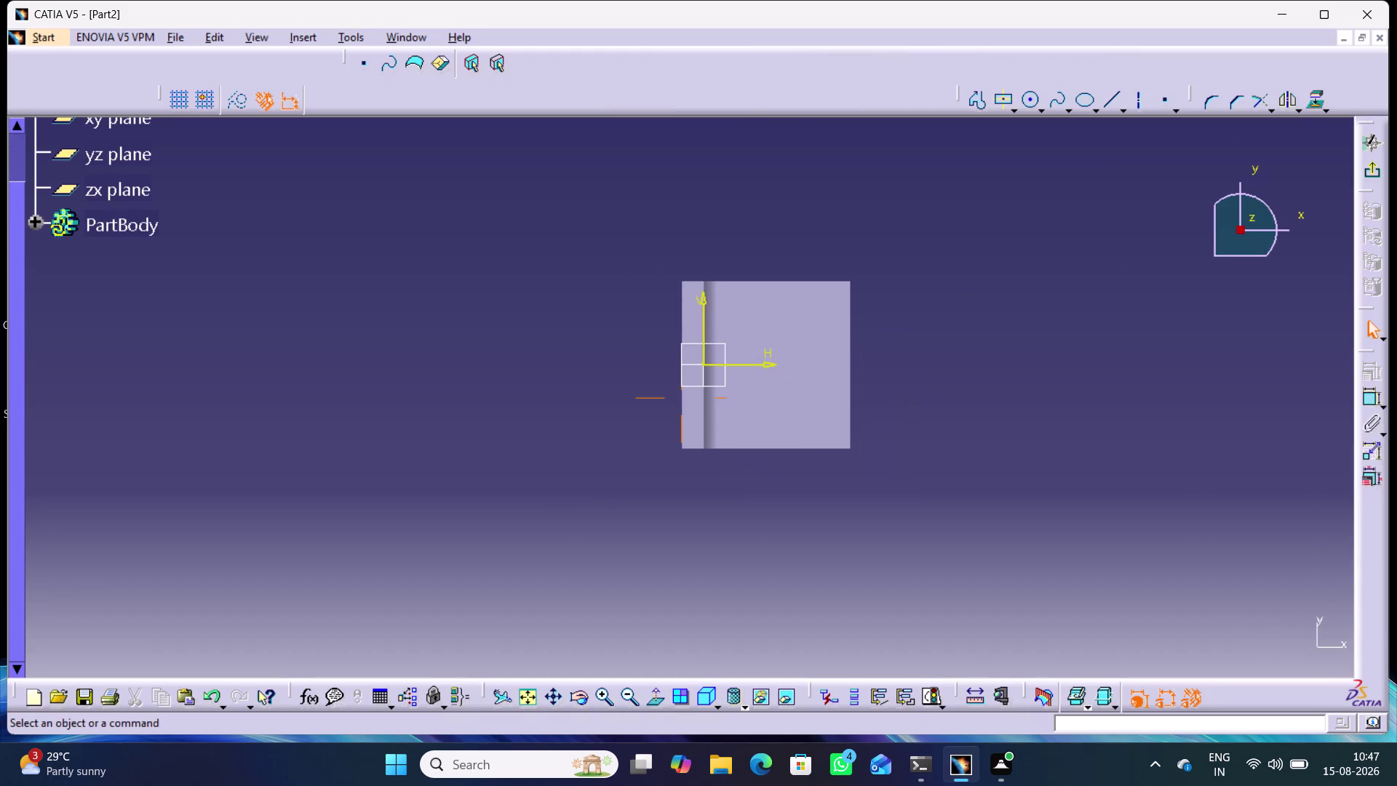
double_click(1029, 99)
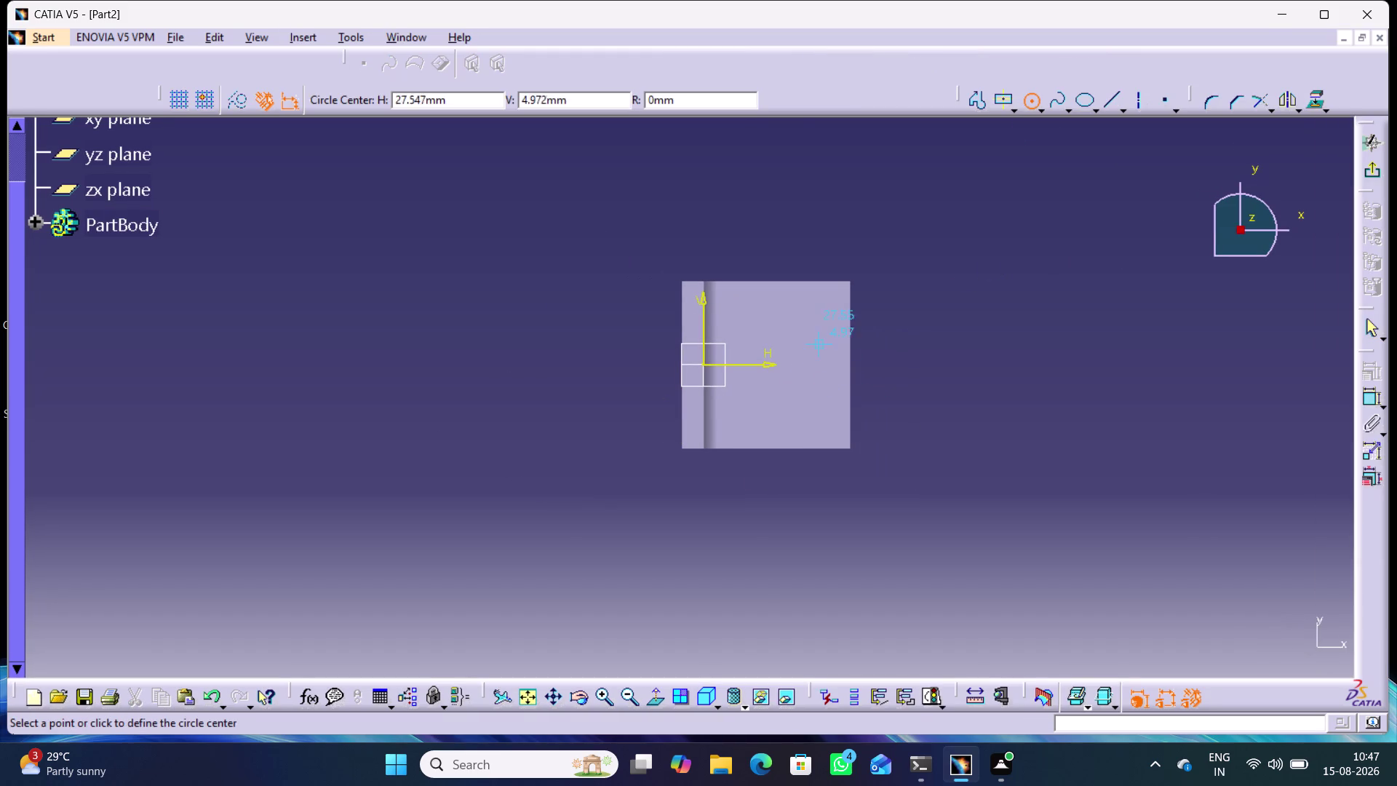
click(815, 318)
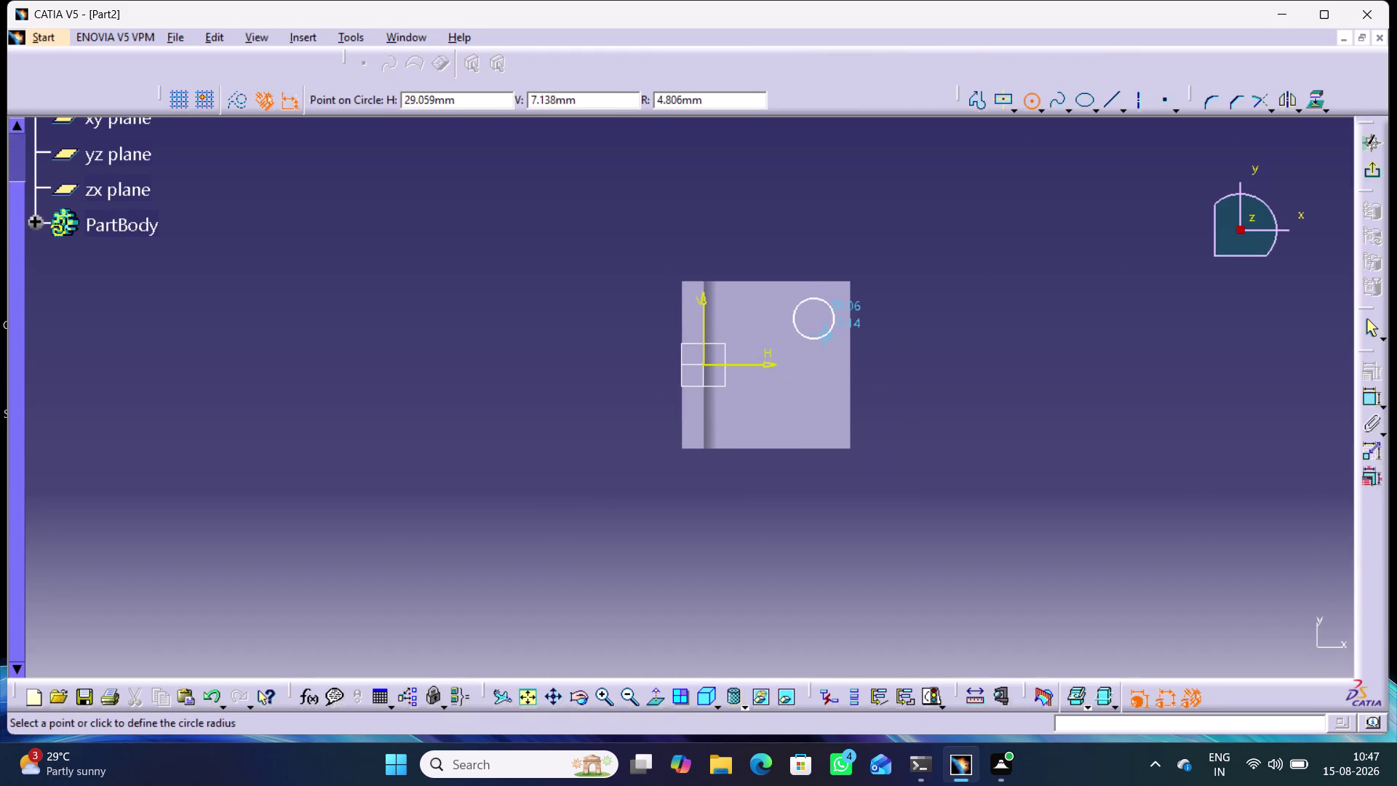
click(825, 335)
click(816, 403)
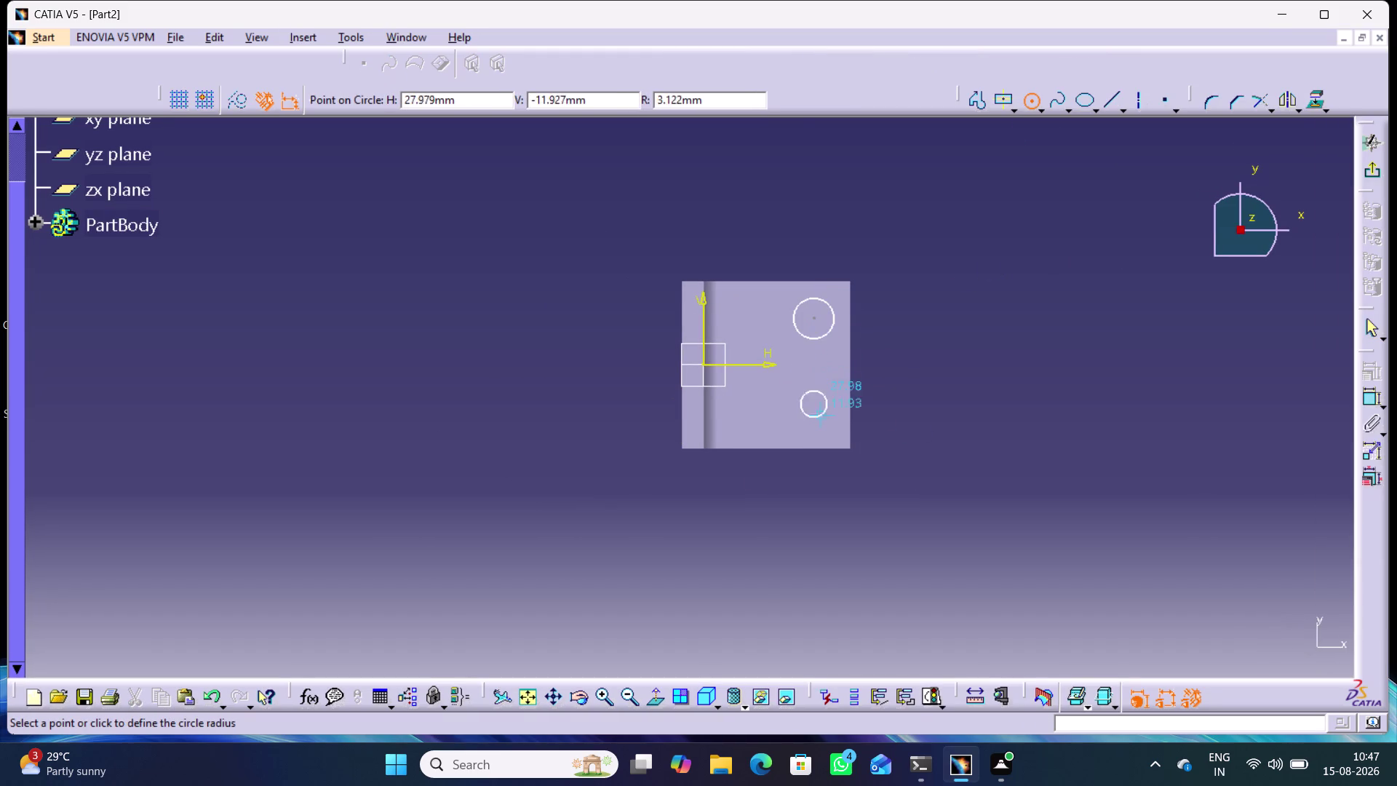
click(825, 428)
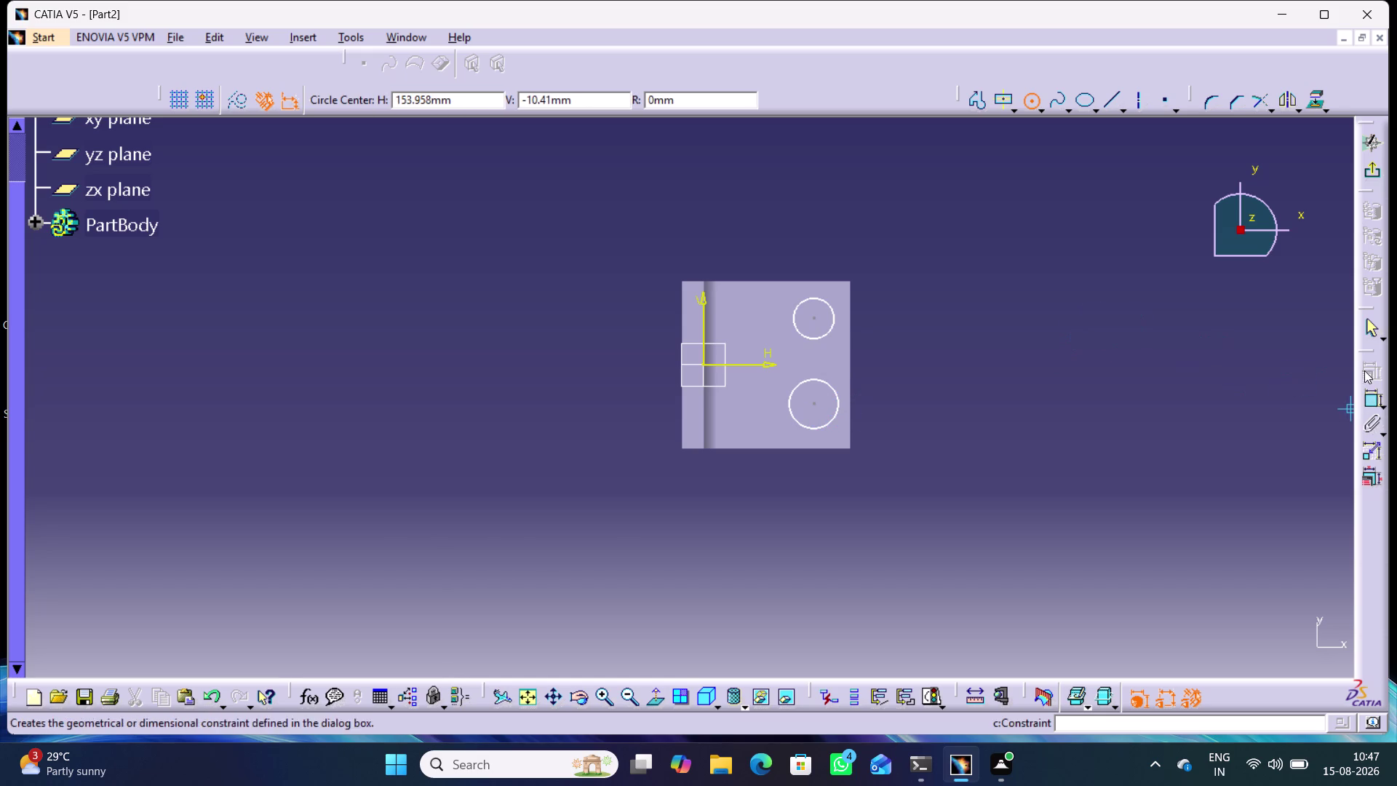
click(1372, 325)
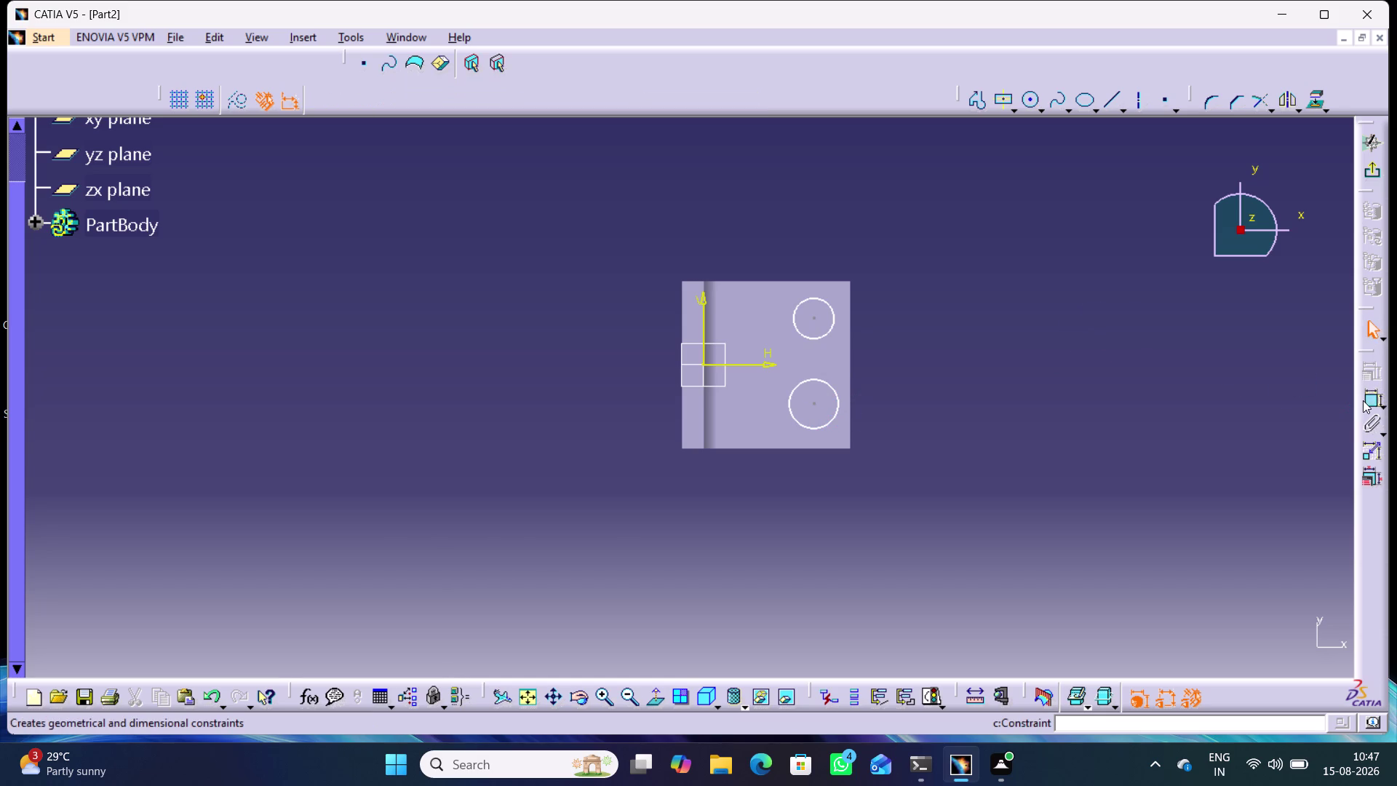
double_click(1370, 400)
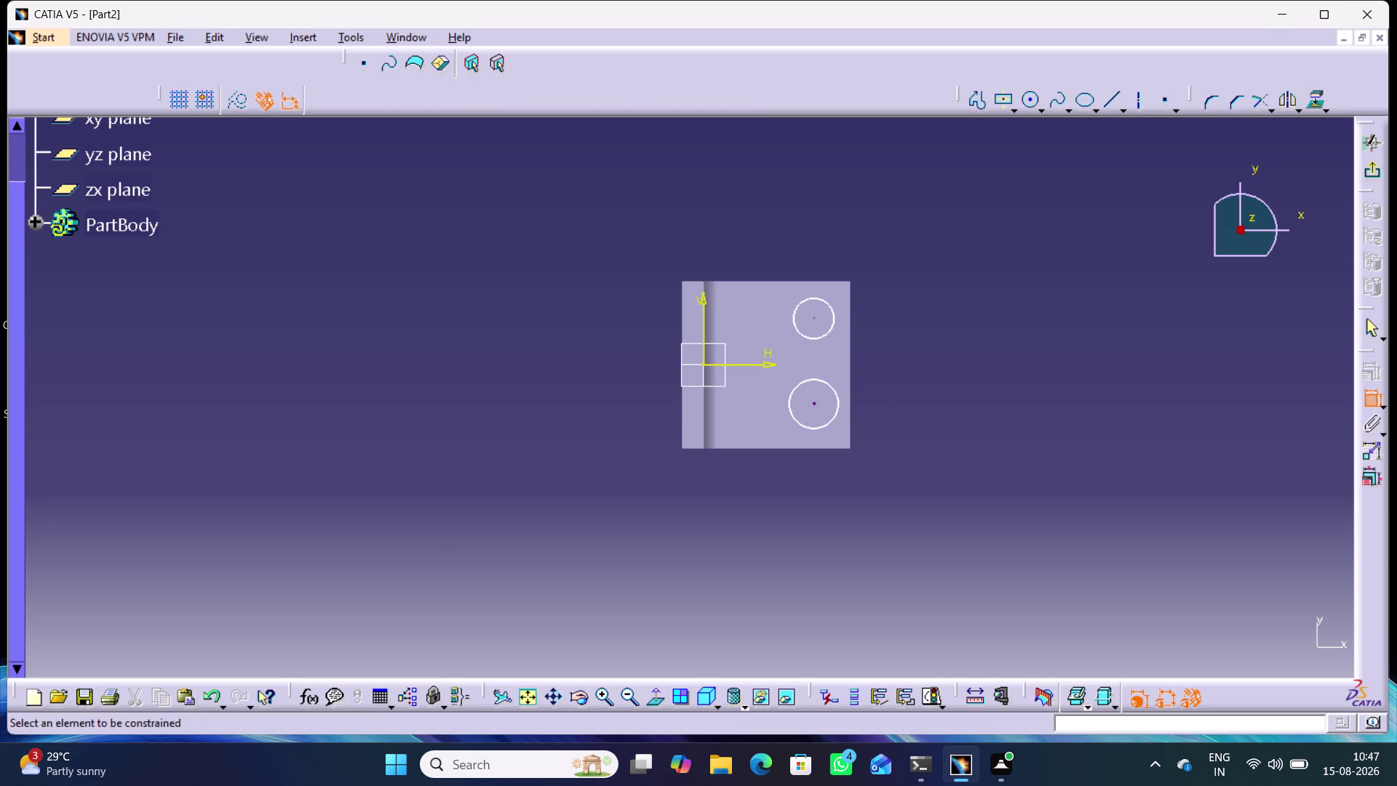
Start a centre-to-centre spacing dimension between the circles, then dismiss it.
click(815, 405)
click(814, 318)
right_click(969, 321)
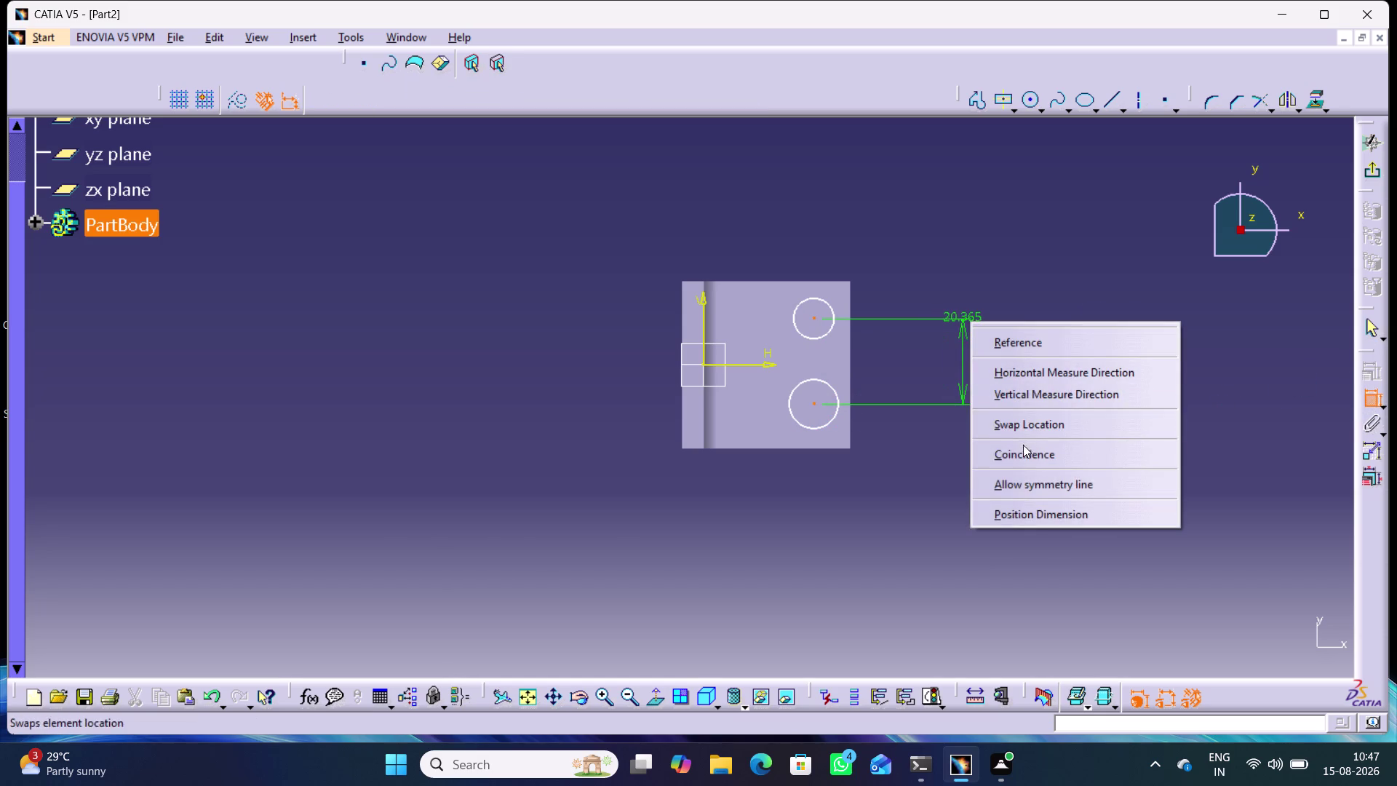
click(1031, 480)
click(765, 367)
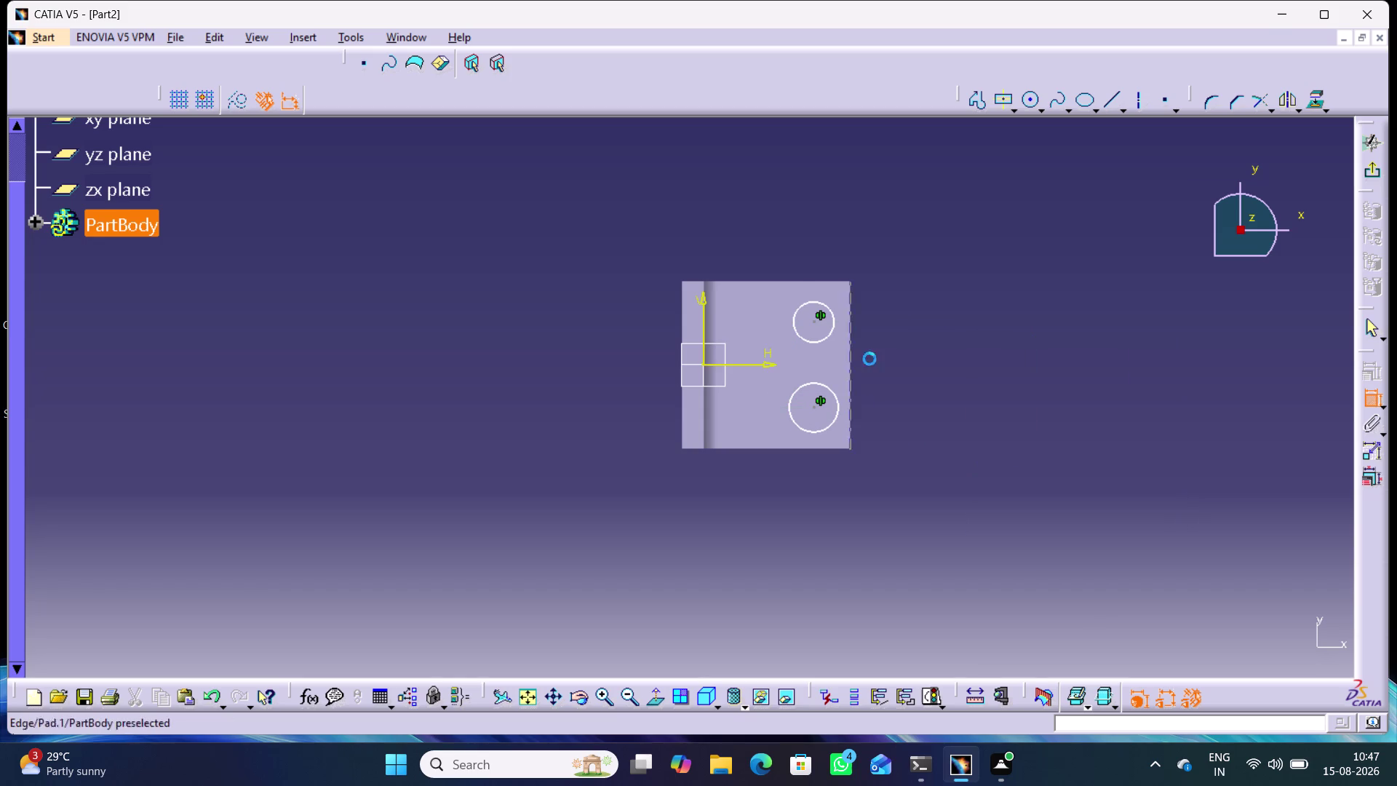
Dimension both circle diameters to 5 mm.
click(837, 417)
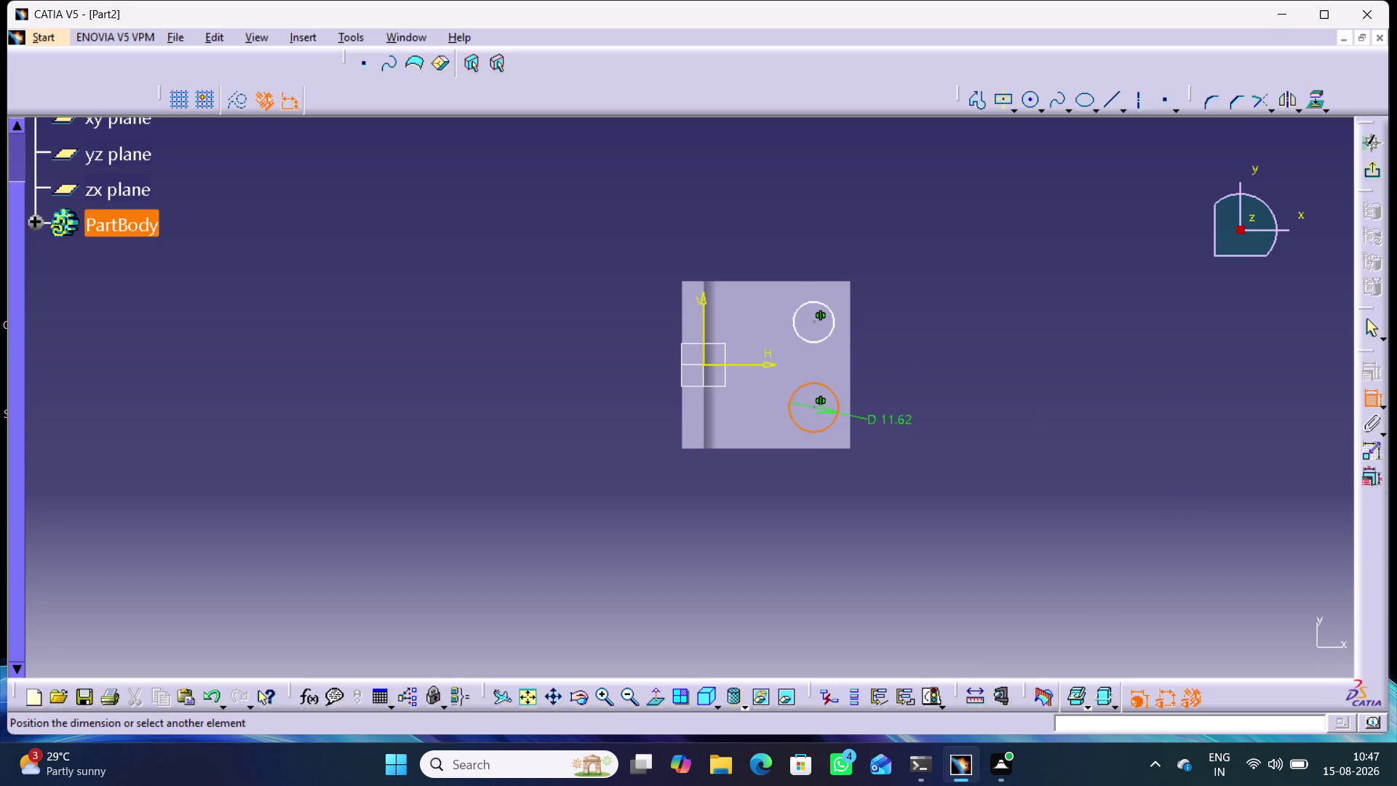
click(893, 424)
double_click(891, 418)
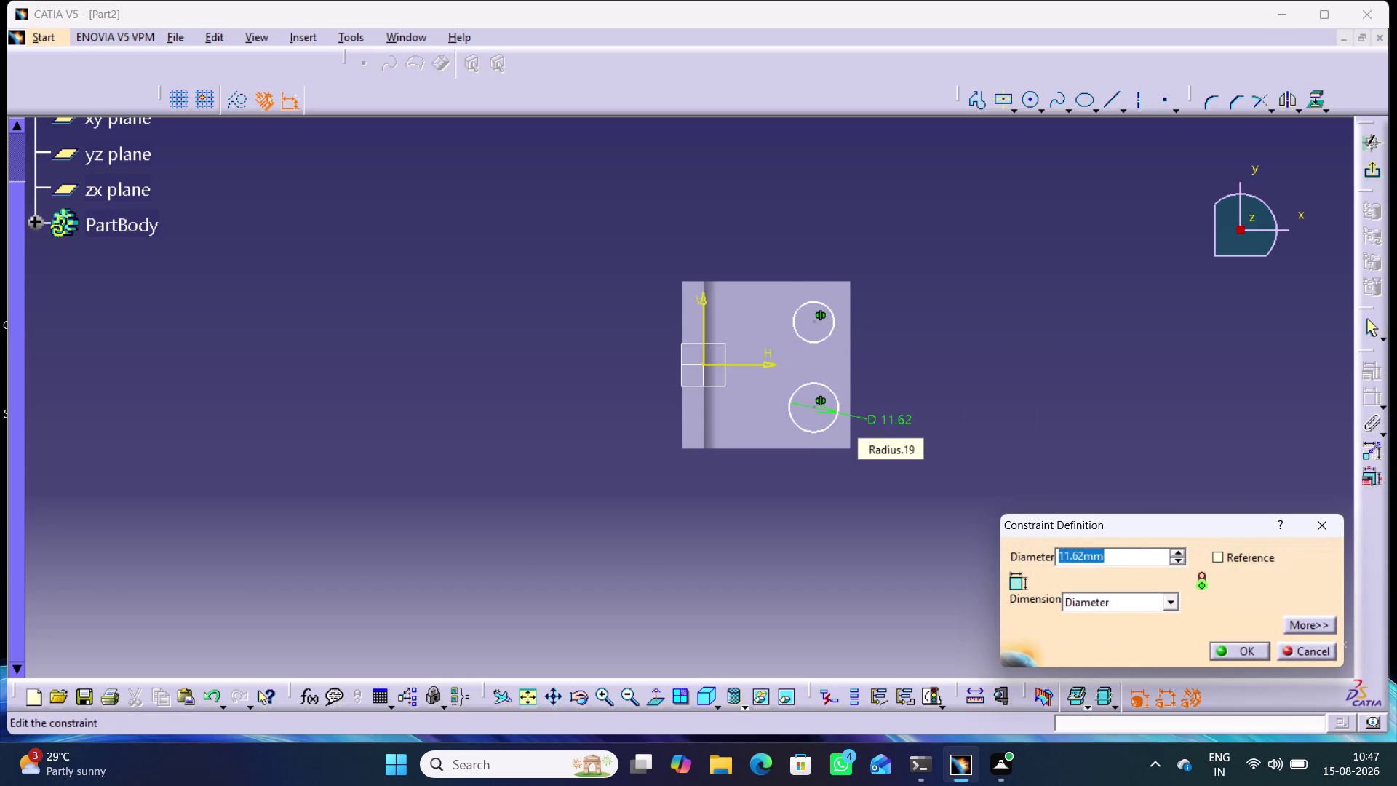
key(5)
key(Return)
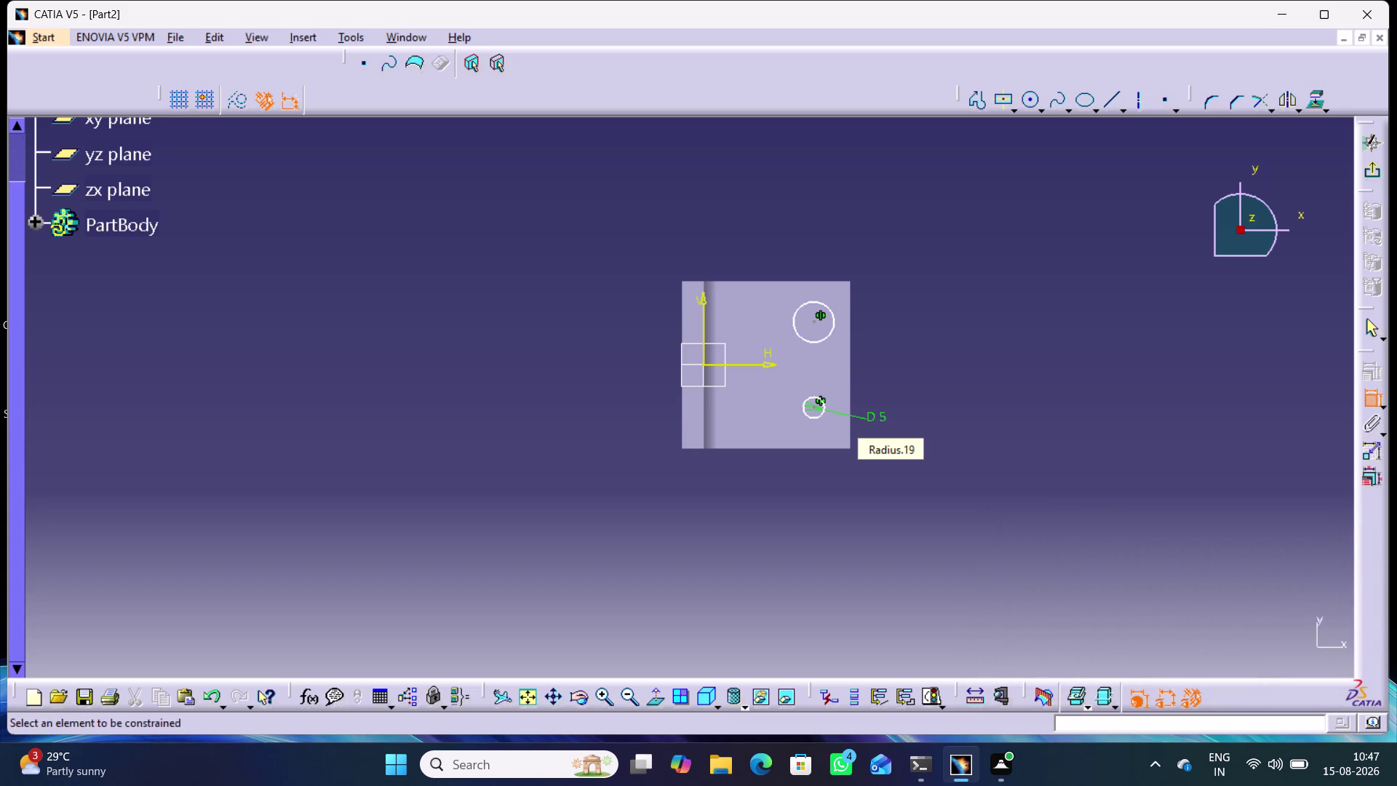
click(932, 355)
click(833, 326)
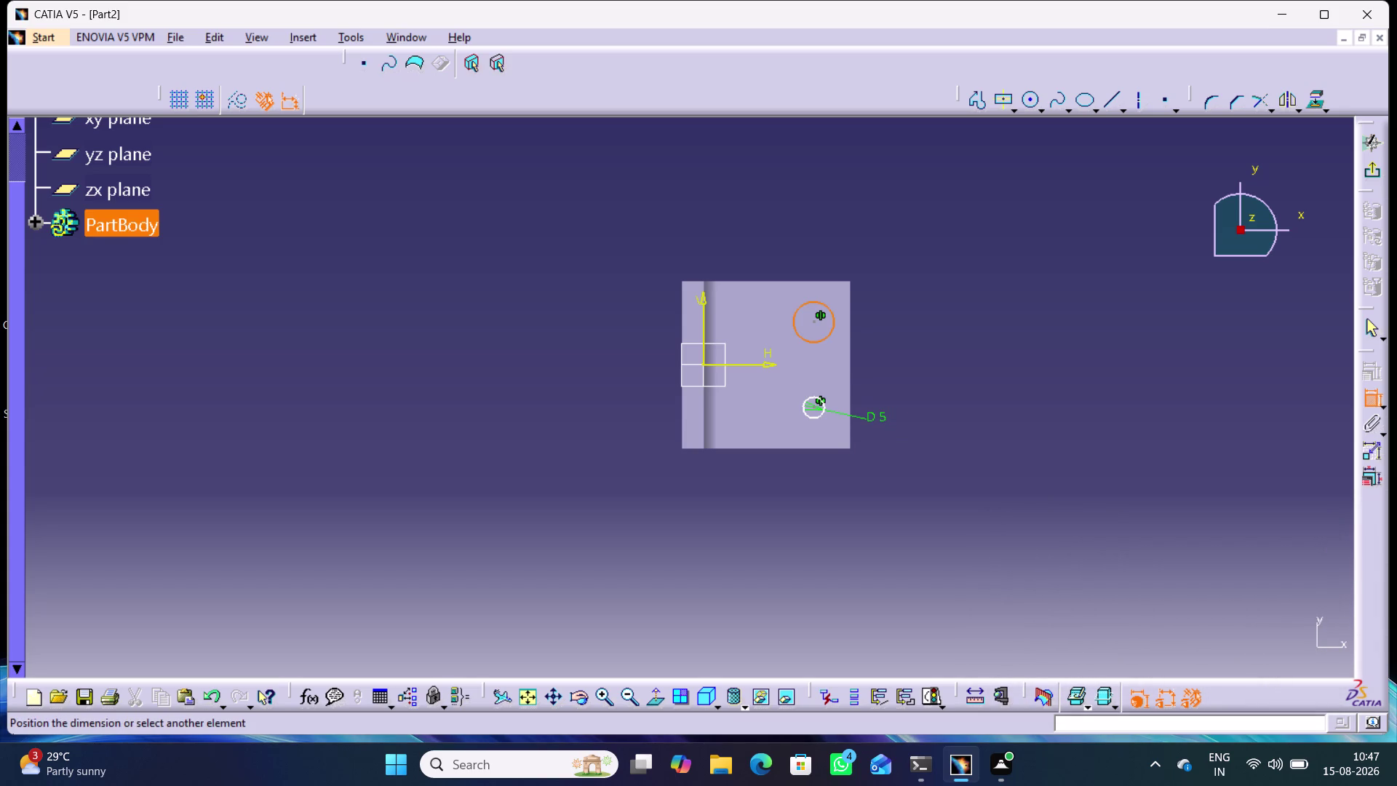
click(835, 248)
double_click(836, 244)
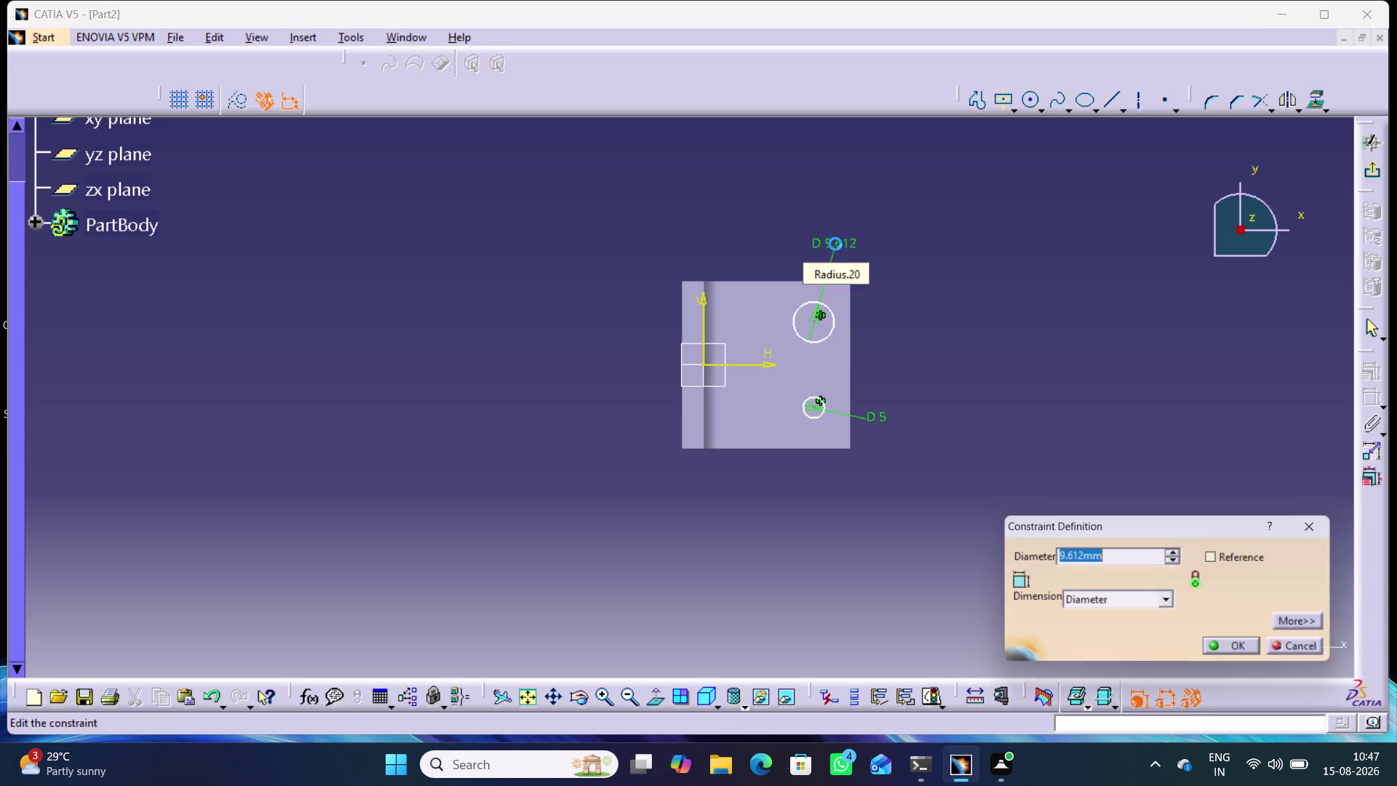
key(5)
key(Return)
click(974, 316)
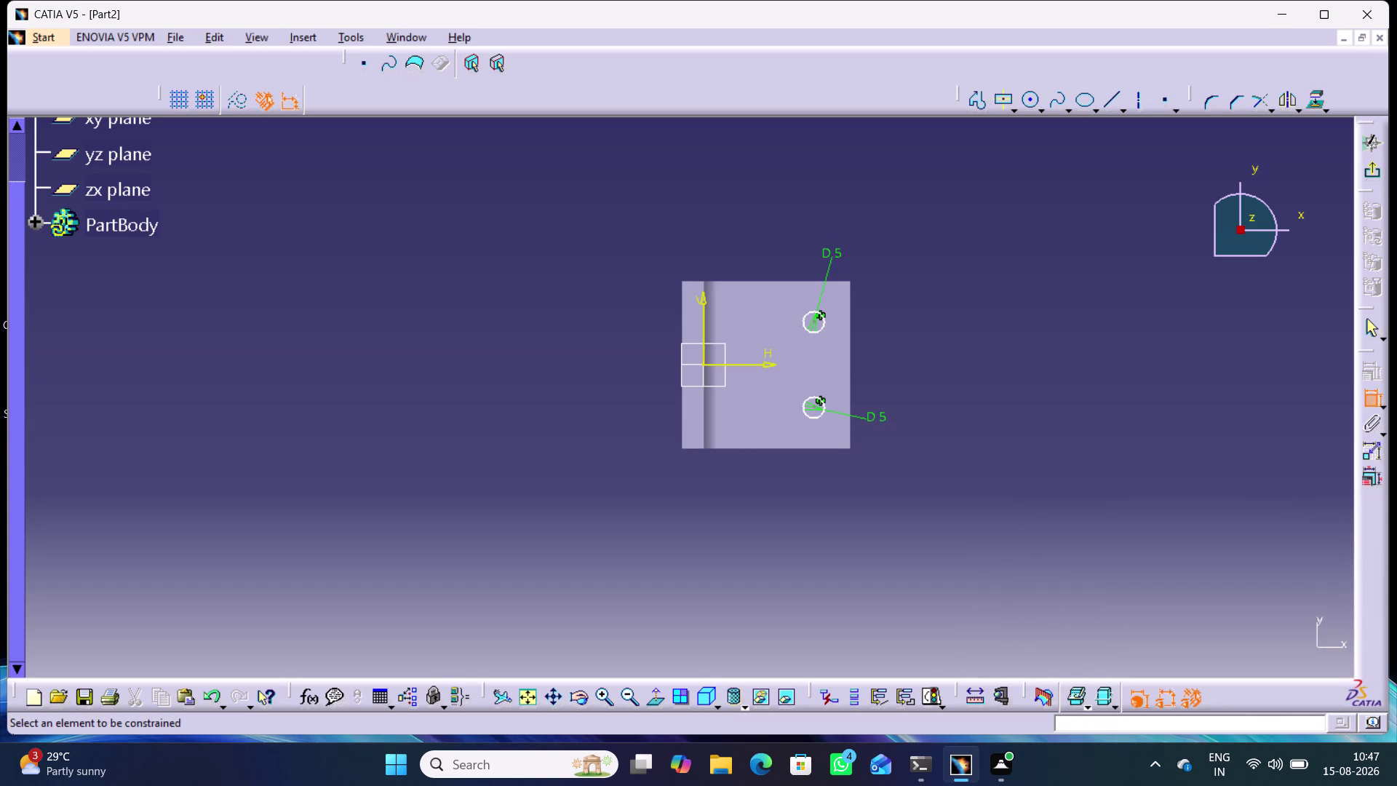
click(817, 406)
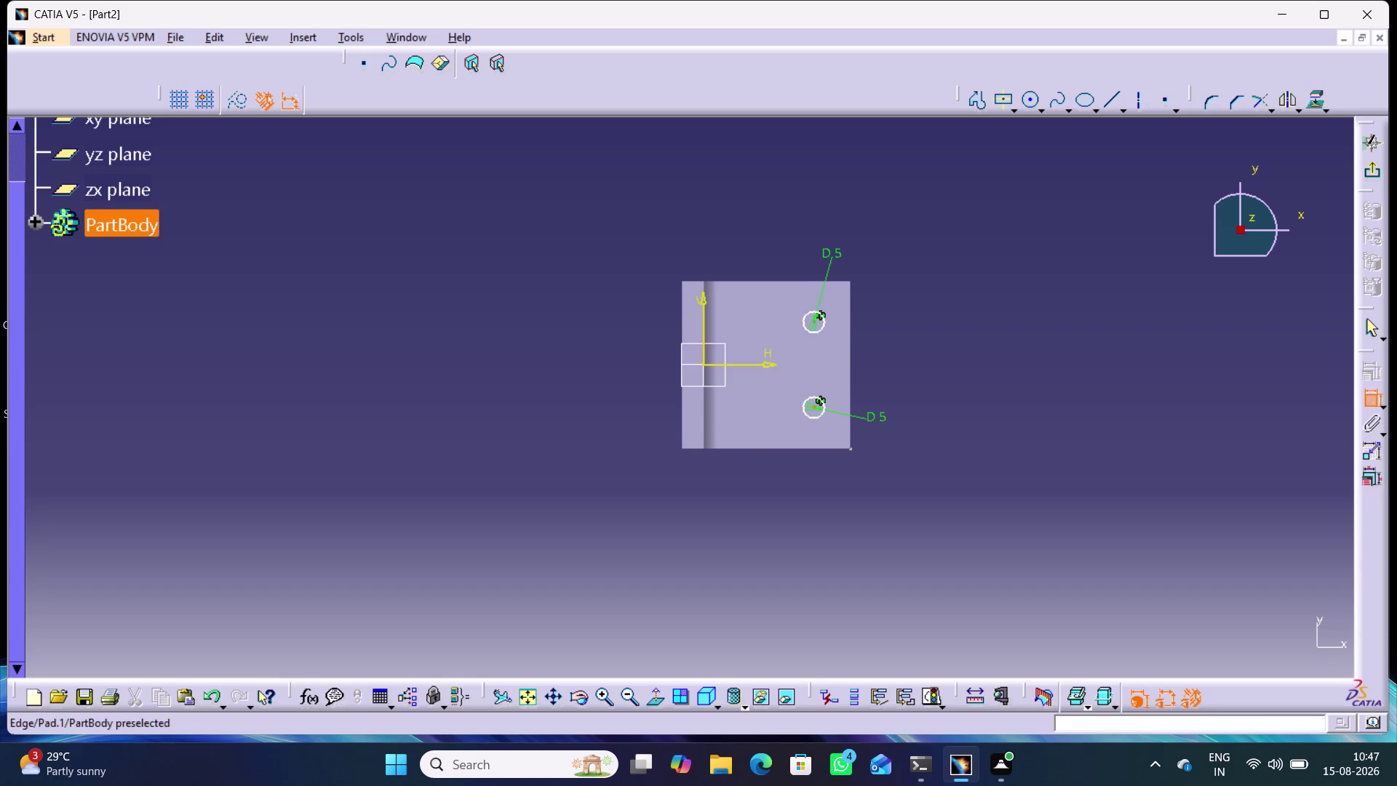
Place the lower circle's centre 10 mm from the base's bottom edge.
click(824, 450)
click(917, 431)
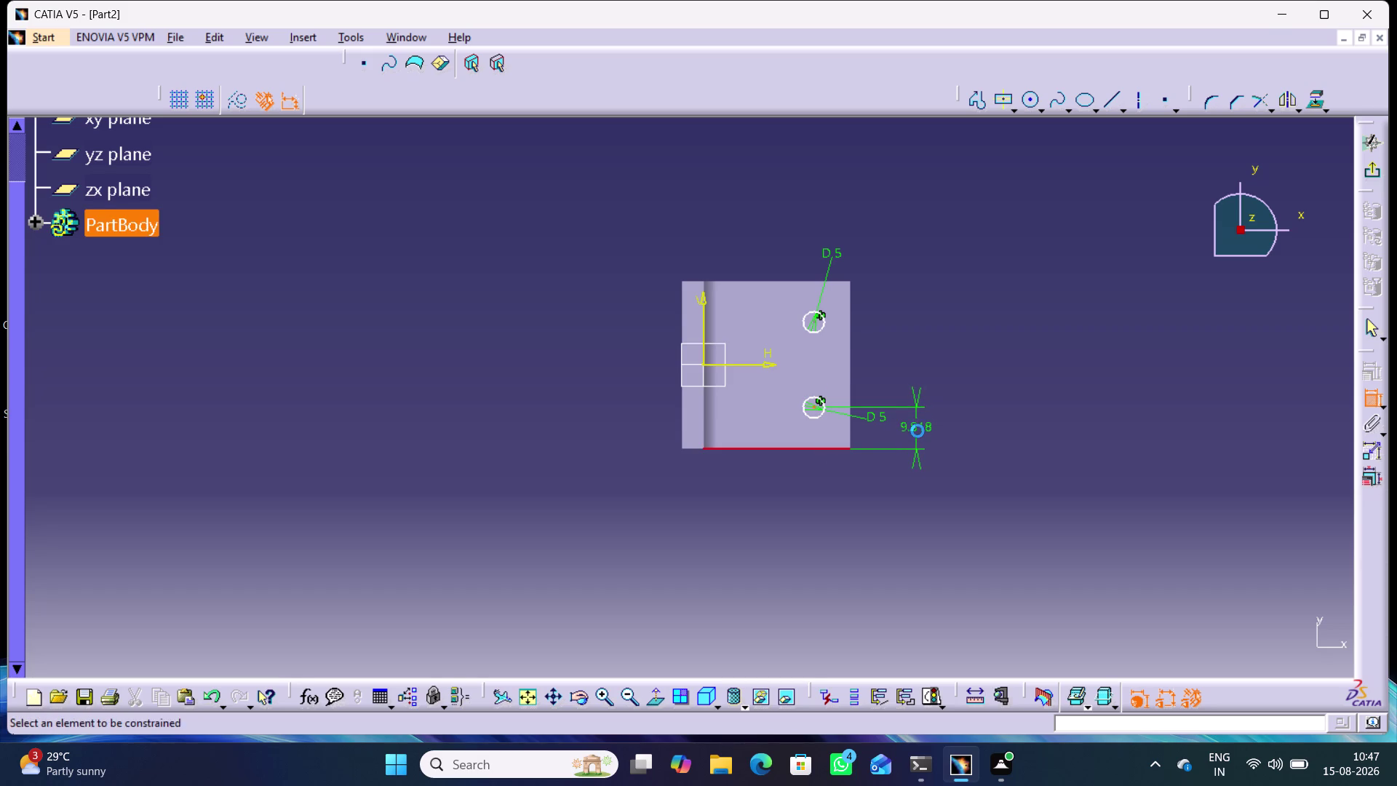
double_click(916, 424)
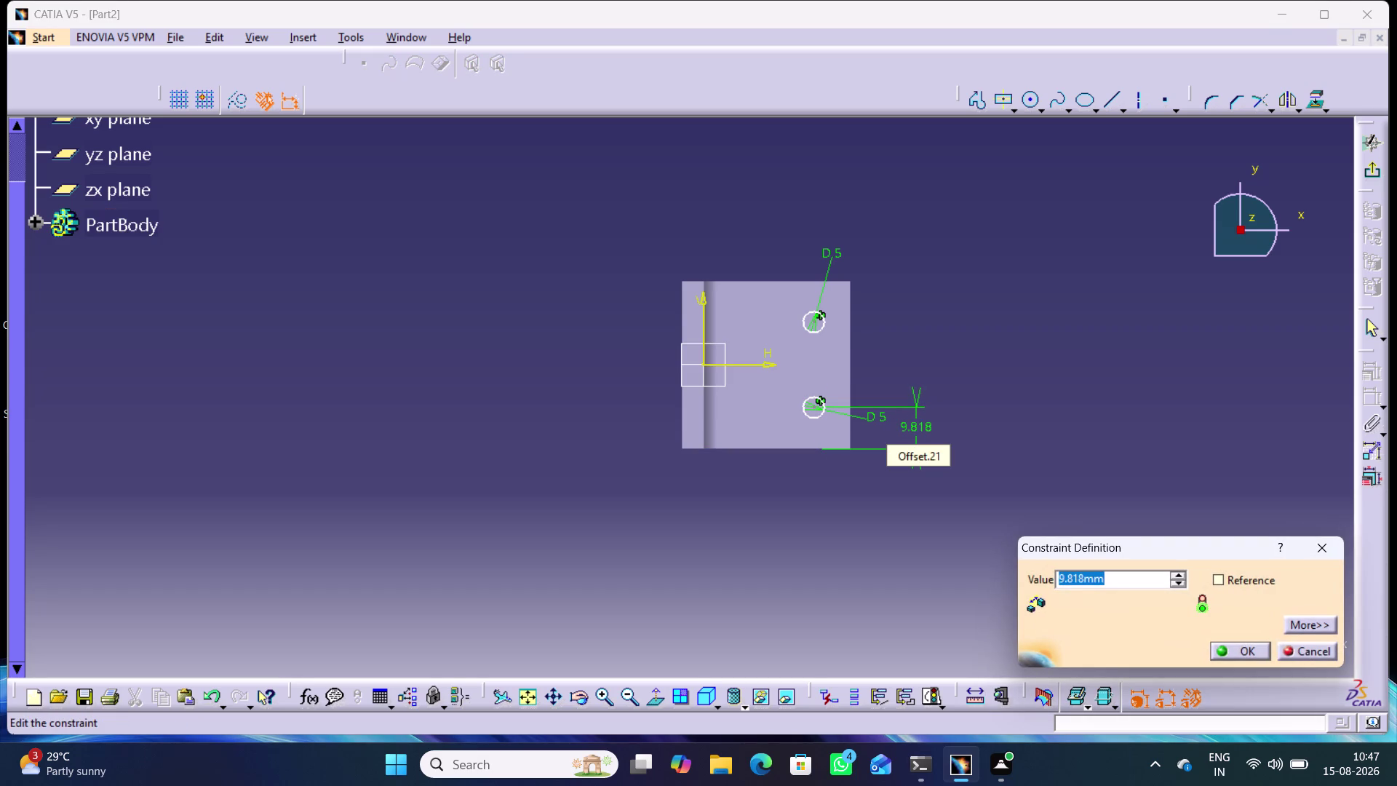
text(10)
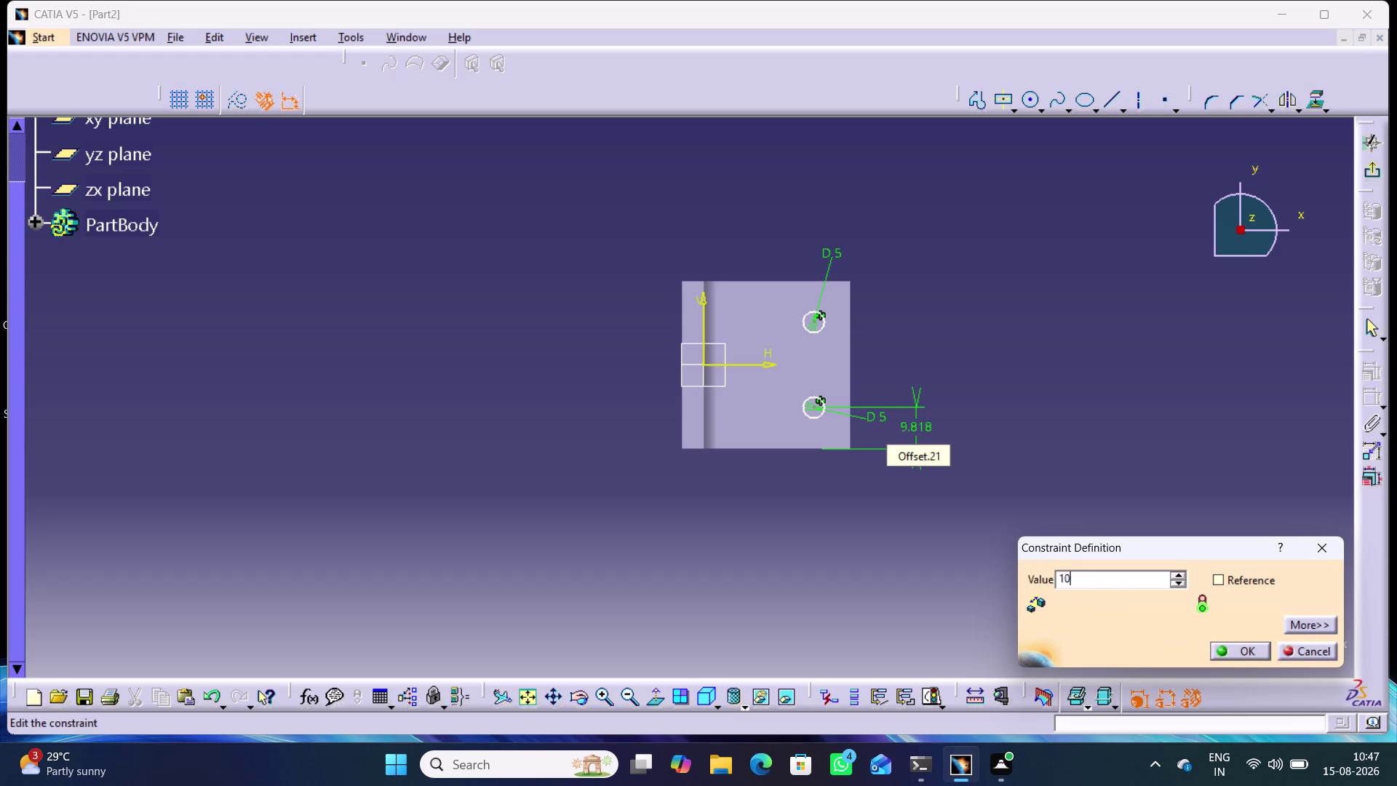
key(Return)
click(884, 490)
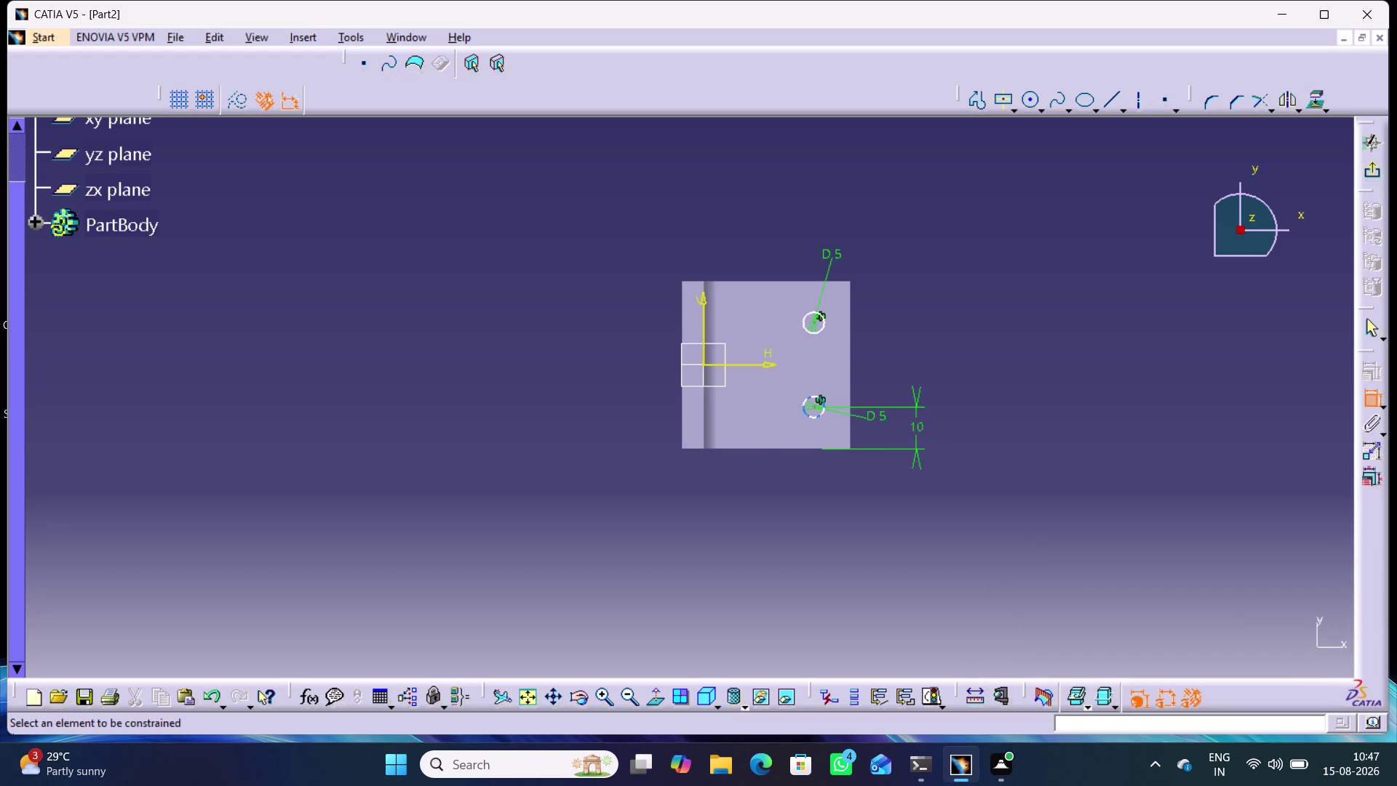
click(815, 407)
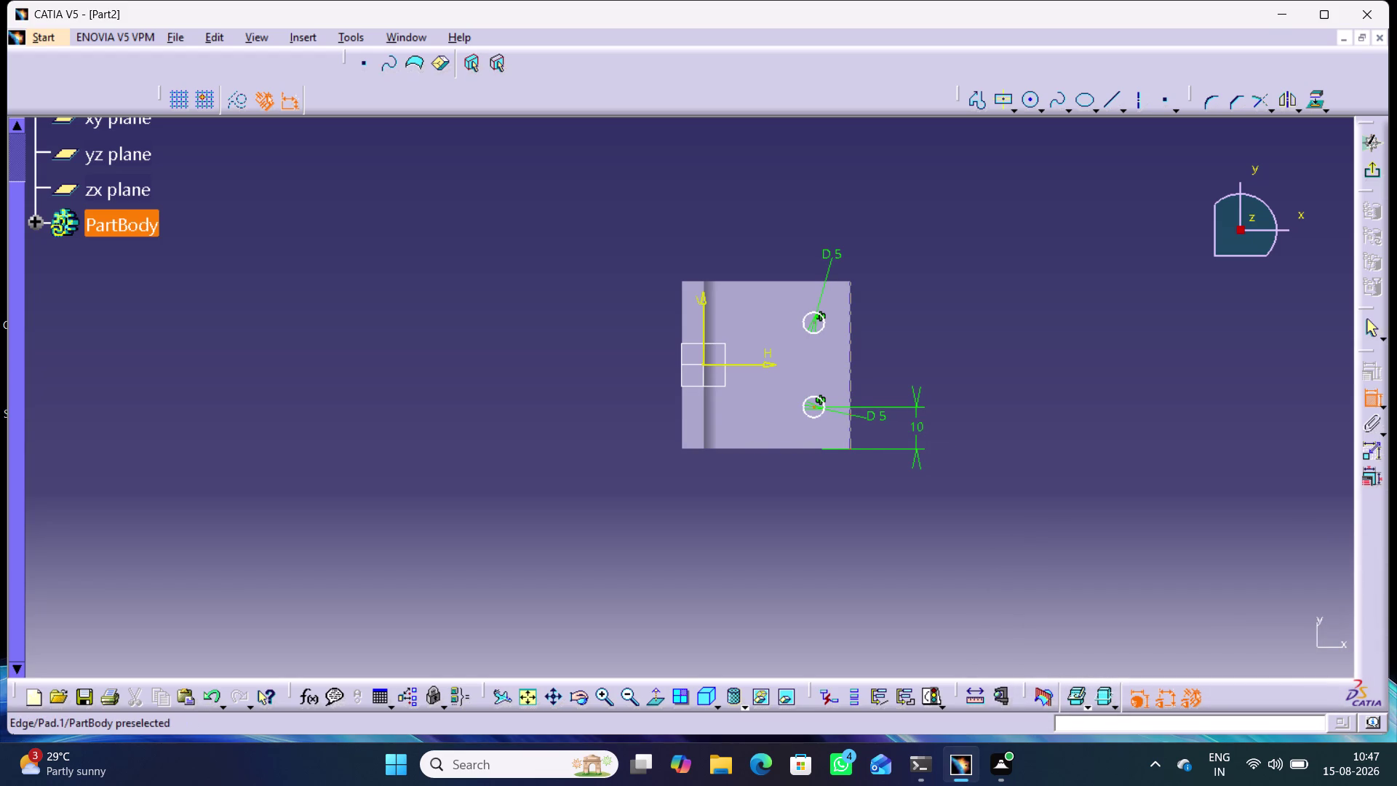
Place the lower circle's centre 15 mm from the base's right edge.
click(853, 426)
click(829, 488)
double_click(826, 484)
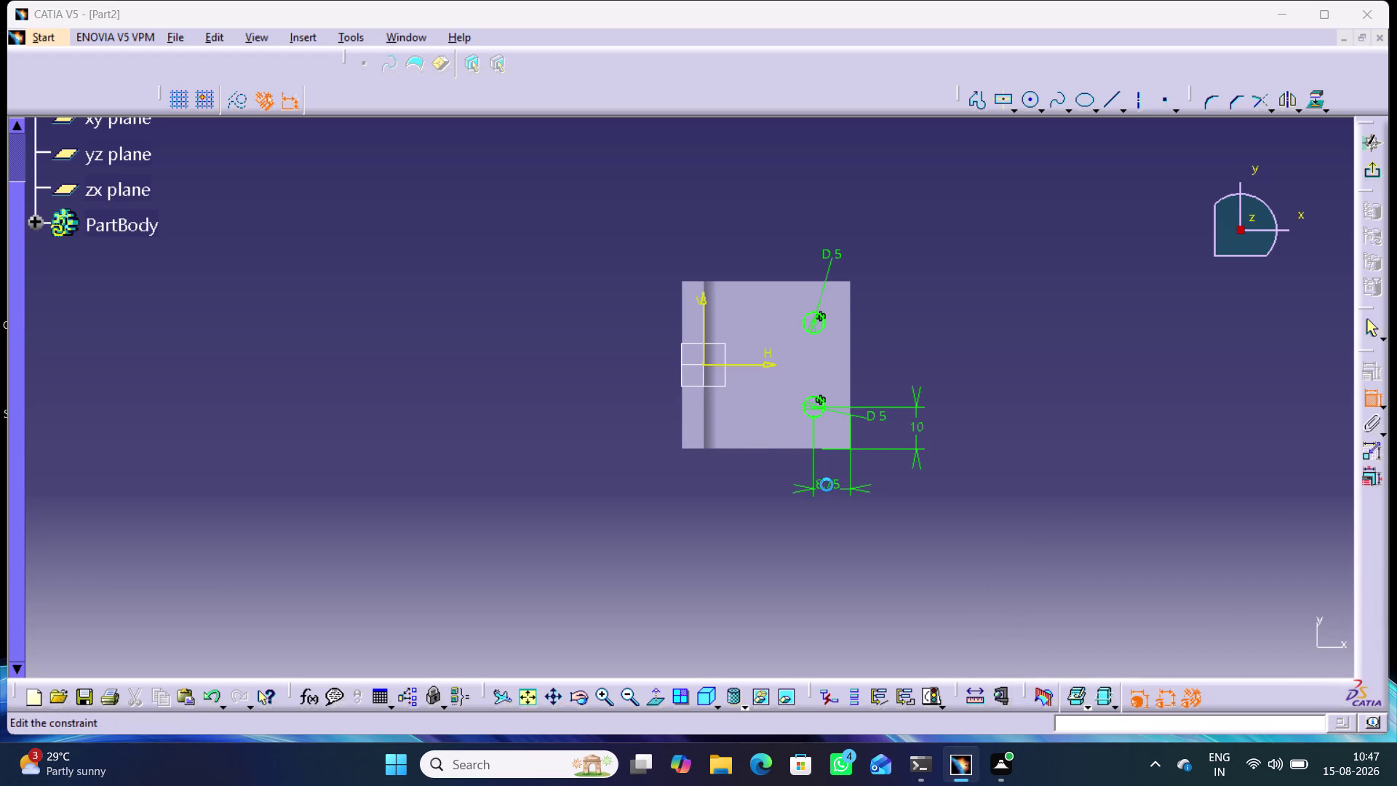
key(1)
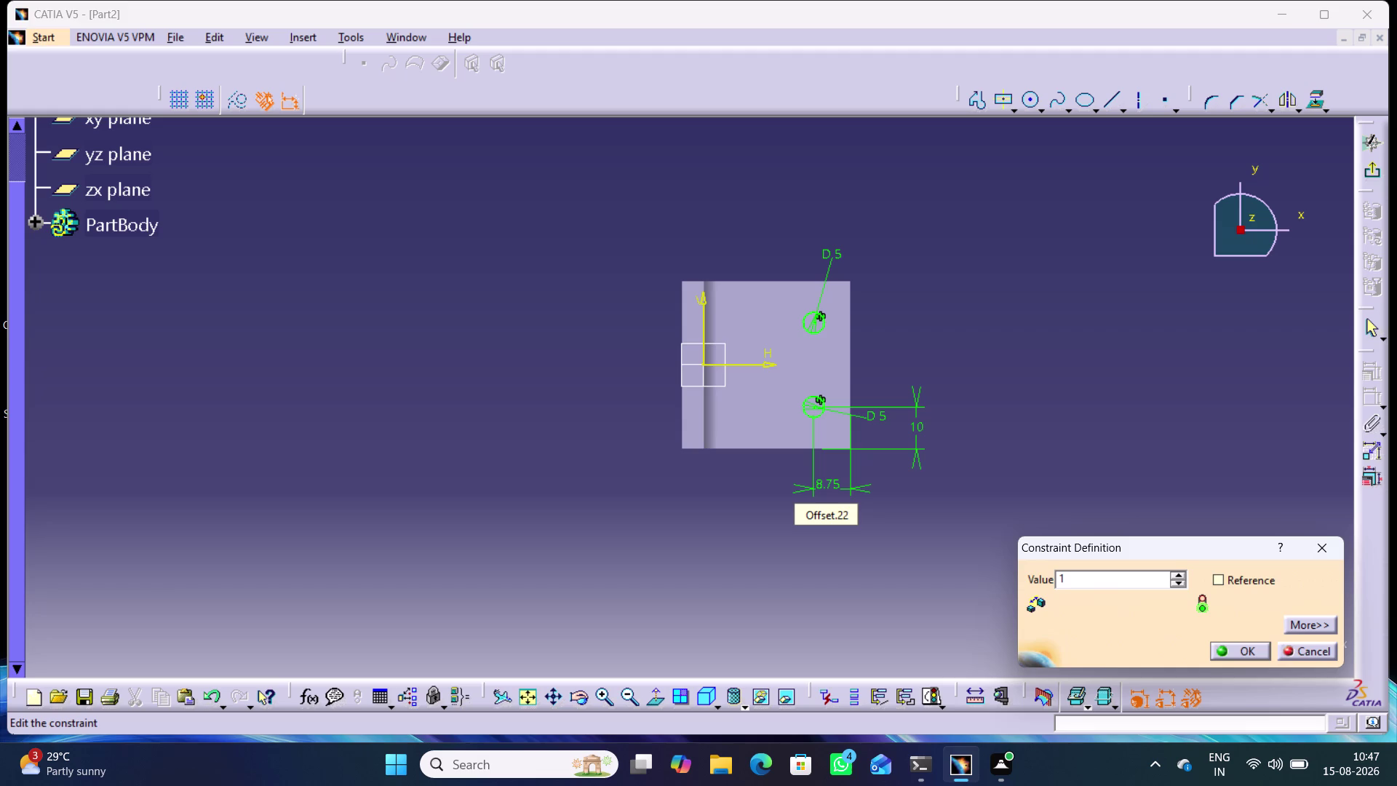
key(5)
key(Return)
click(1001, 484)
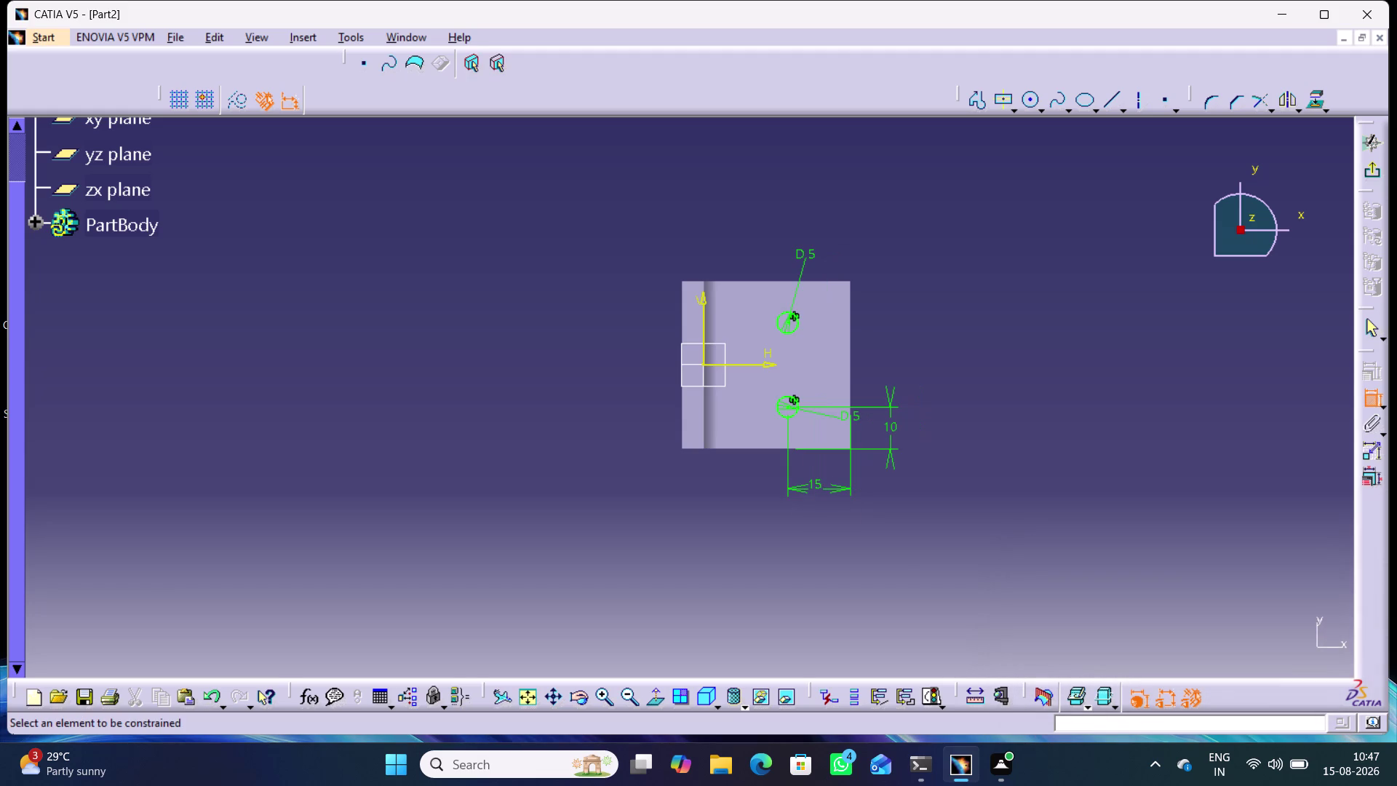
Dimension the spacing between the circle centres and reset the lower hole's offset to 15 mm.
click(789, 407)
click(789, 324)
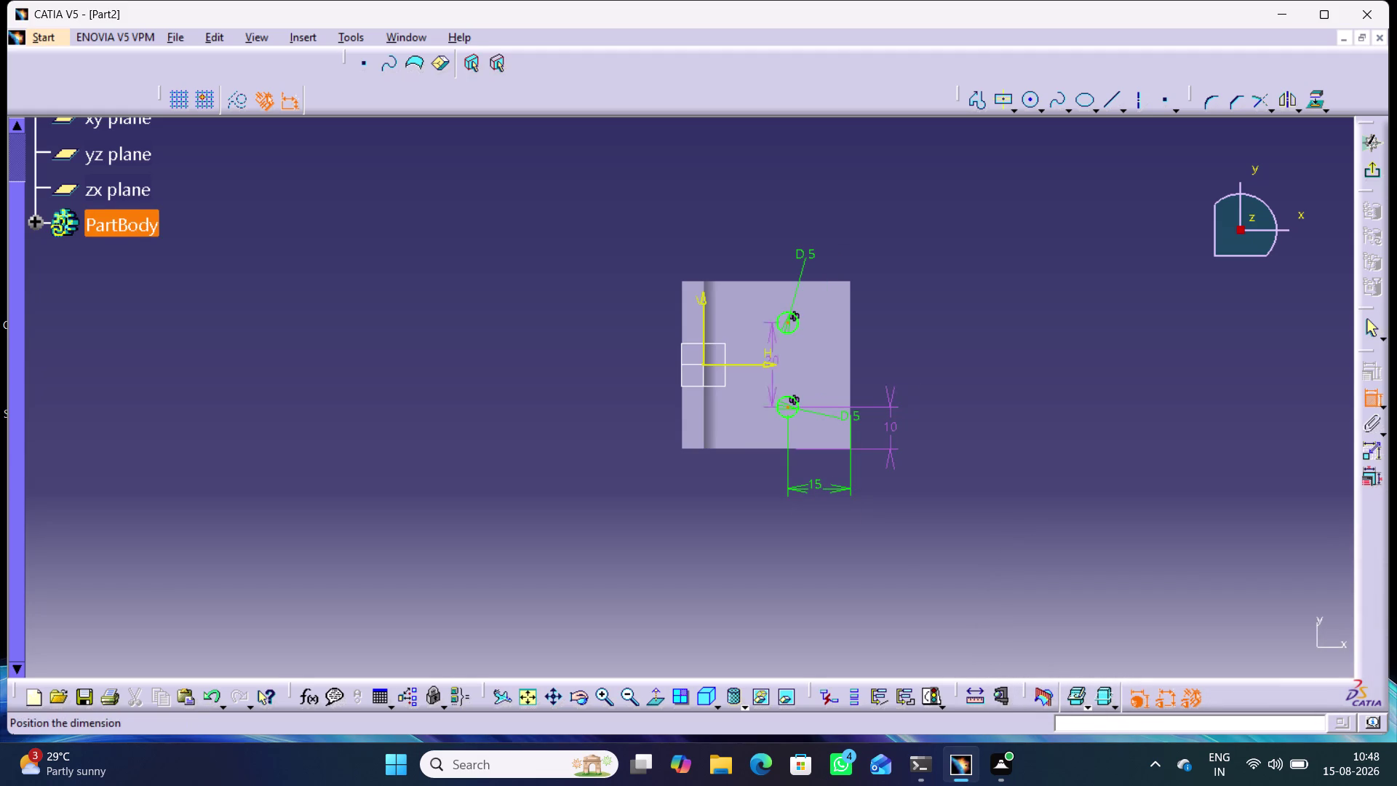
click(1372, 325)
click(1191, 339)
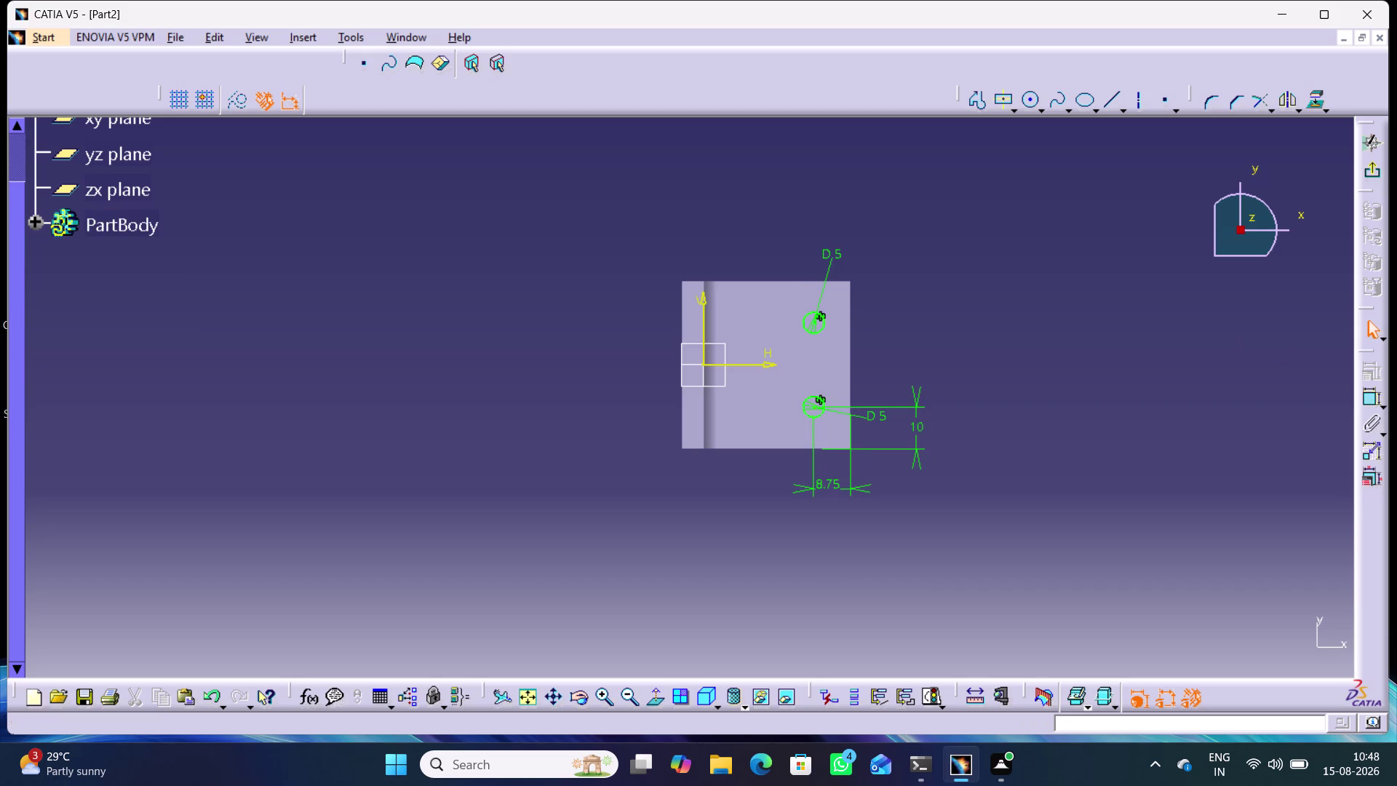
double_click(828, 484)
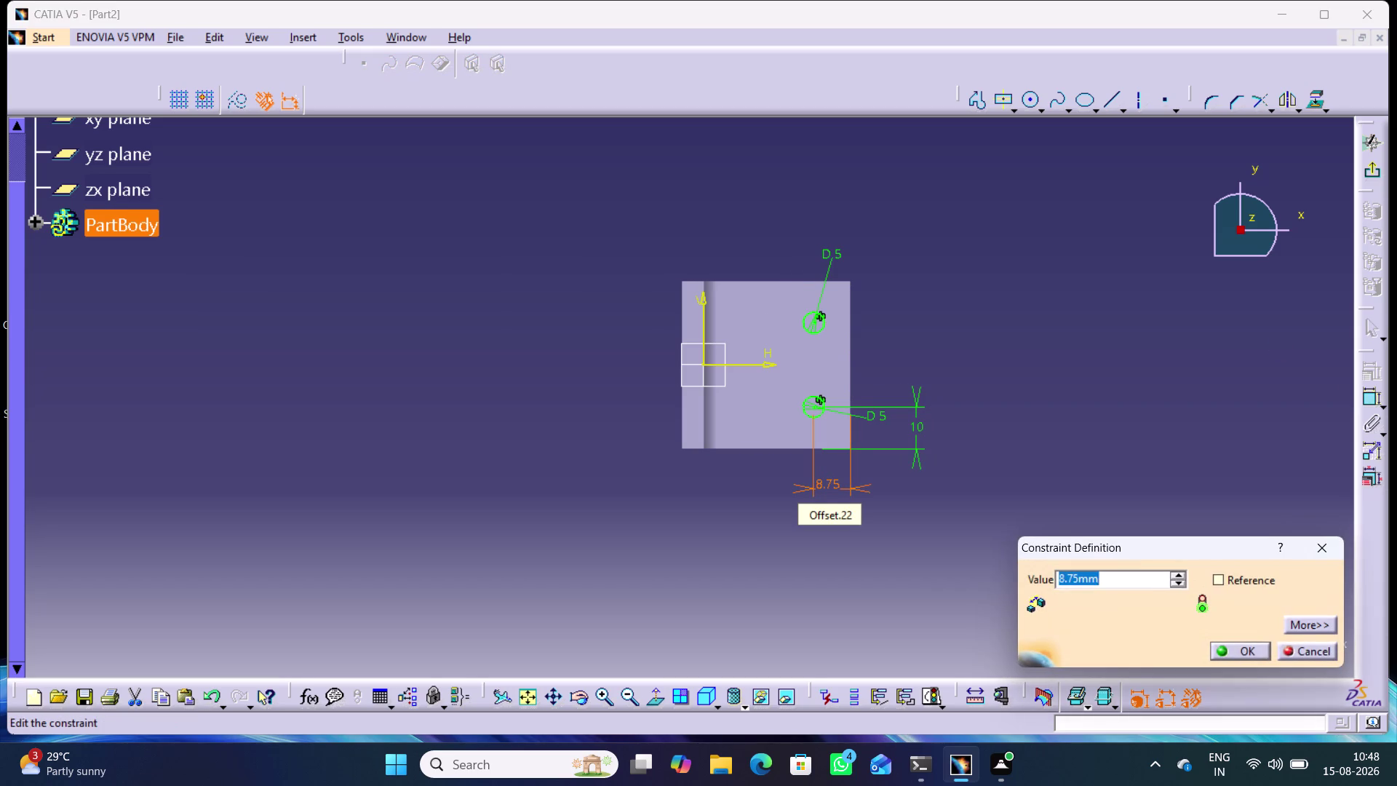
text(15)
key(Return)
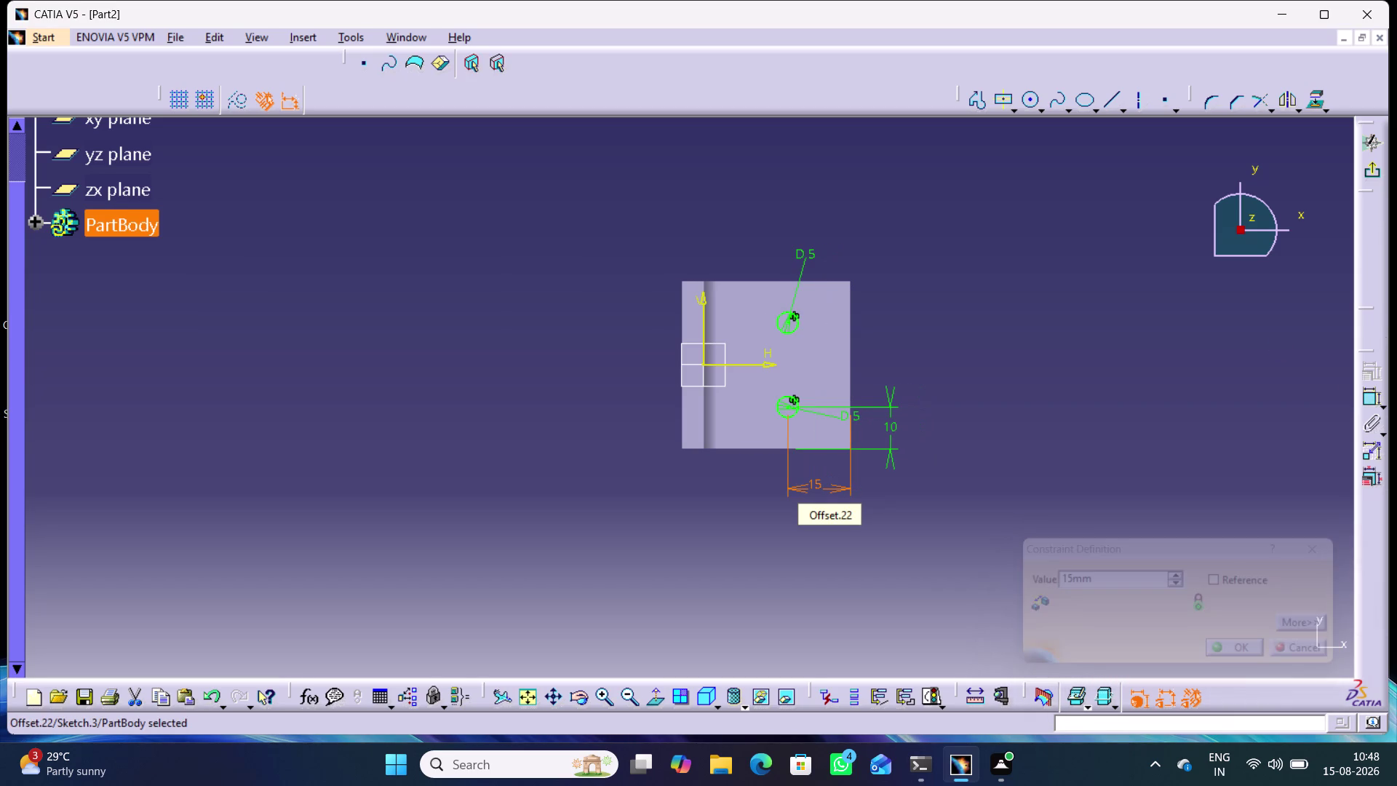
click(1039, 518)
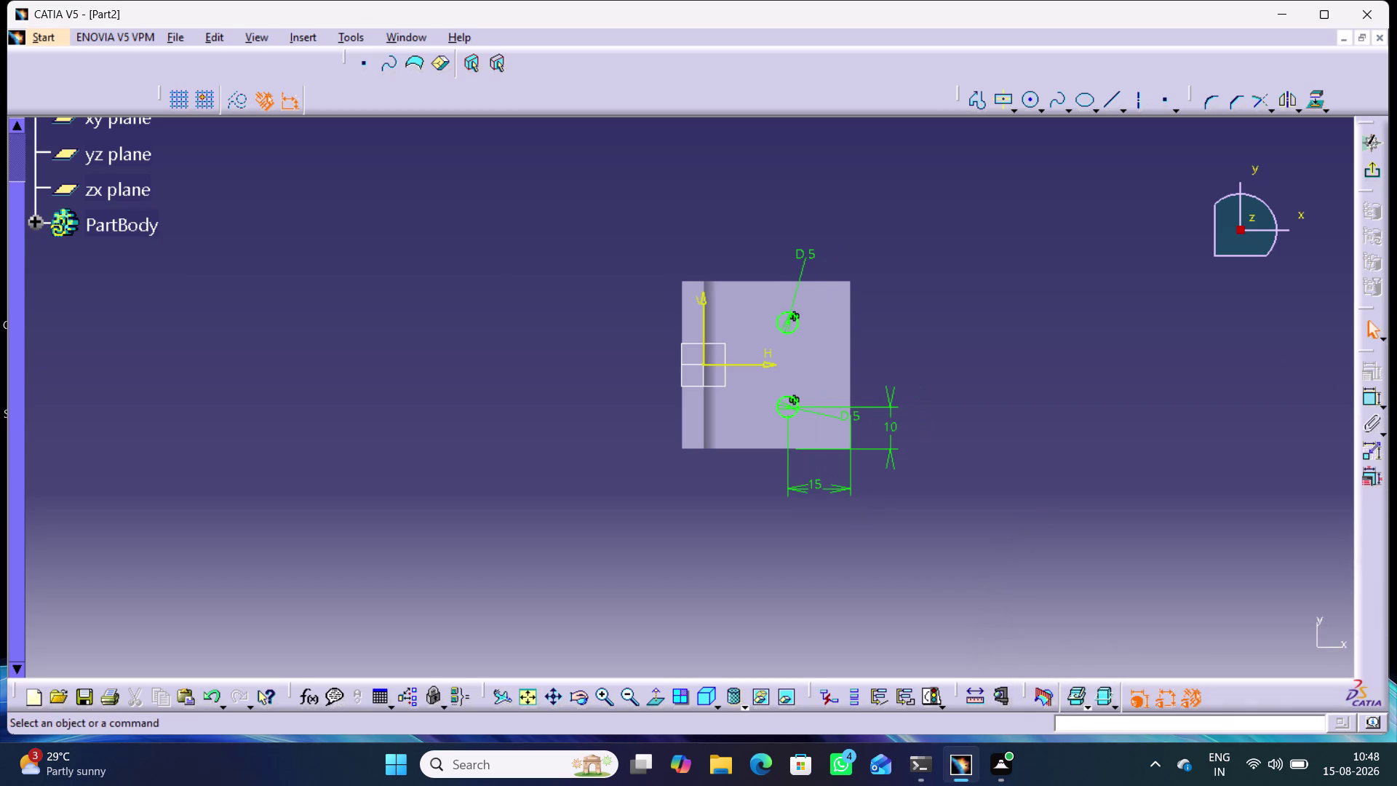
Exit the sketch and pocket both 5 mm holes through the base 'Up to next'.
click(1375, 170)
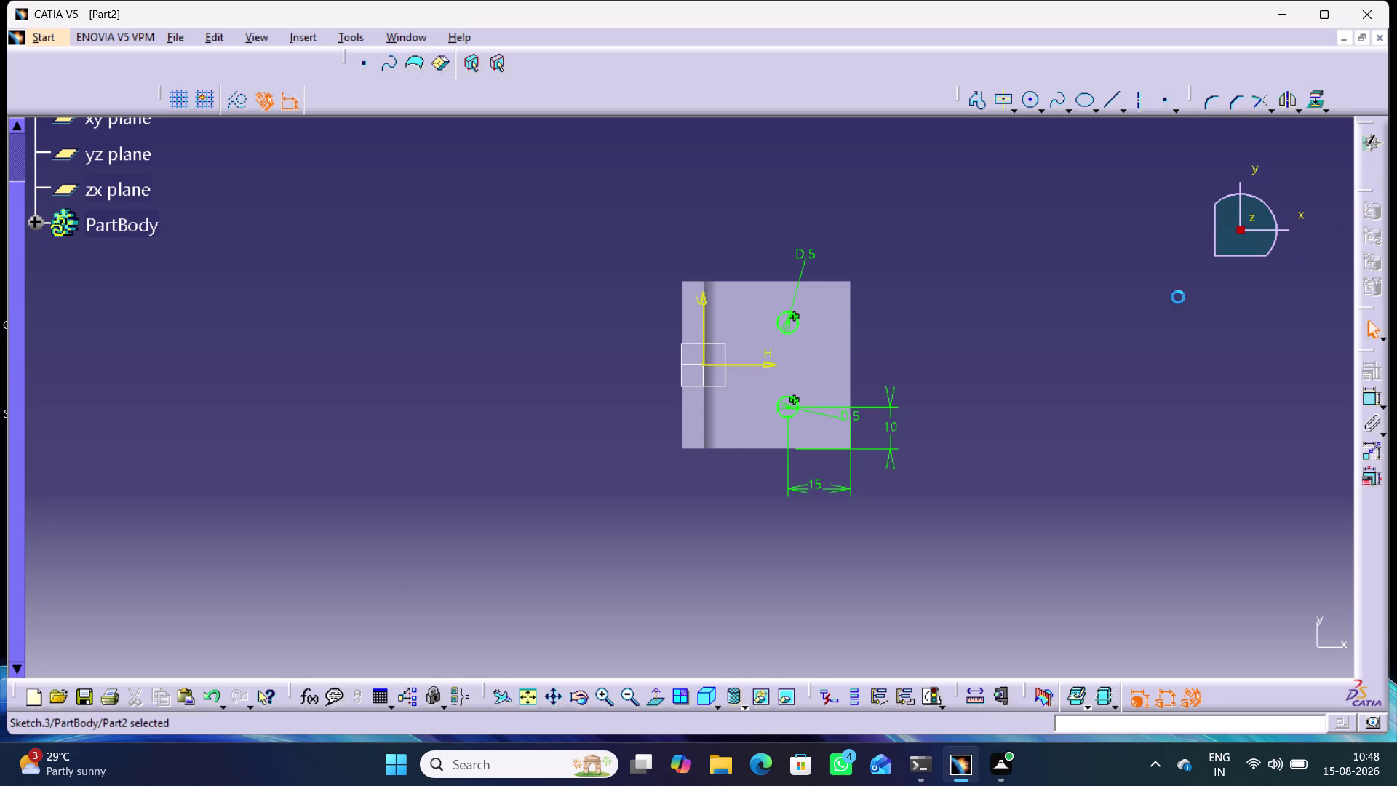
click(711, 59)
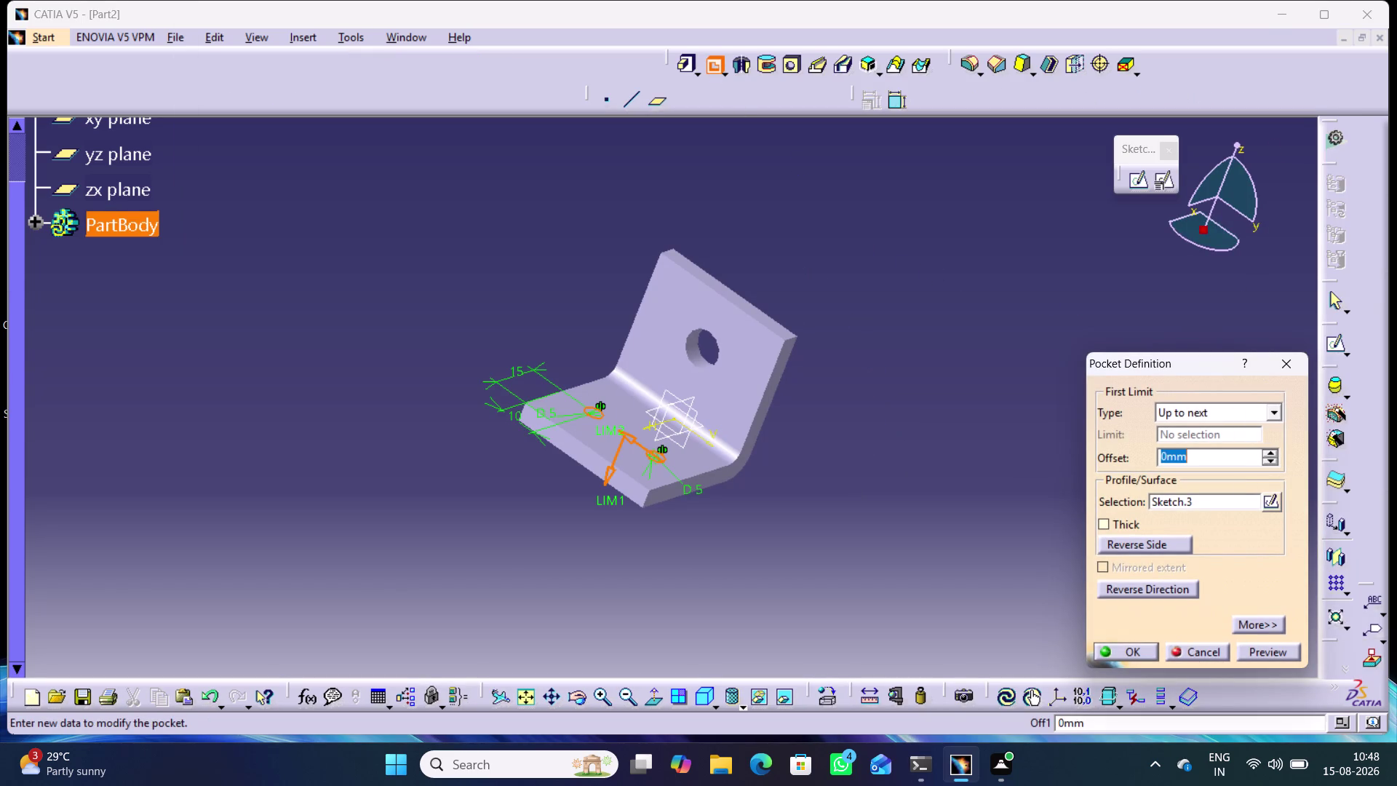
click(1258, 647)
click(1130, 655)
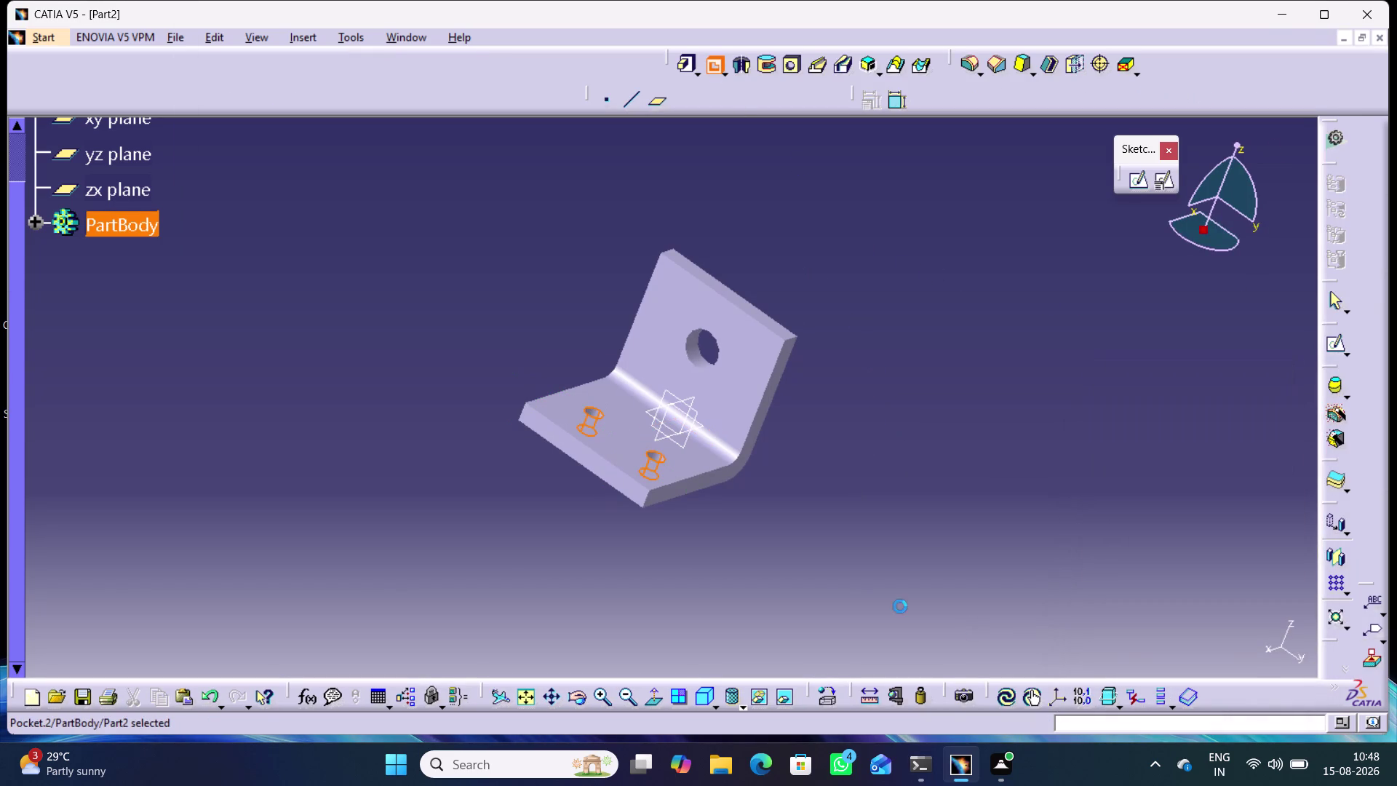
Orbit the bracket to view the base holes from below and from an angle.
middle_drag(831, 579, 846, 478)
right_drag(824, 575, 846, 478)
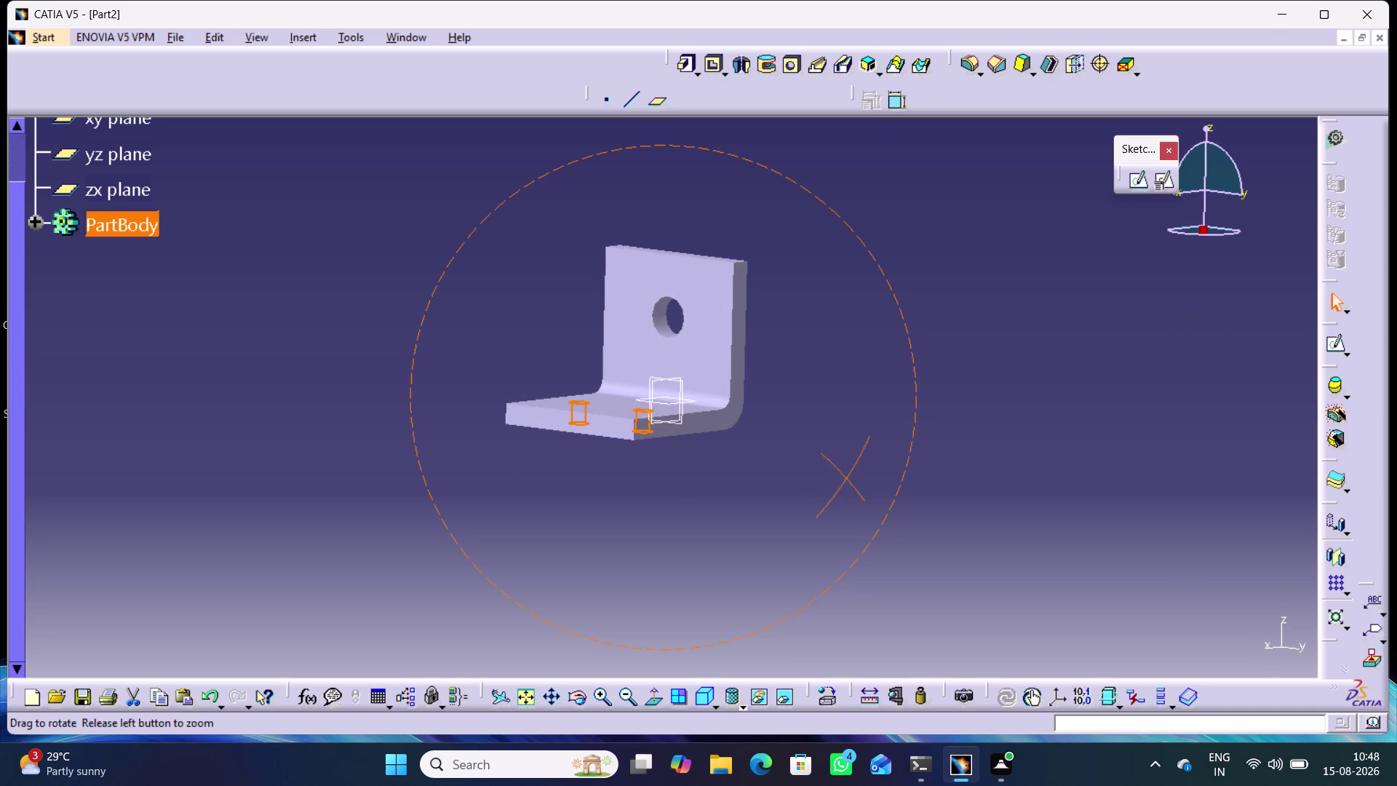
middle_drag(846, 478, 848, 479)
right_drag(846, 478, 848, 479)
click(794, 455)
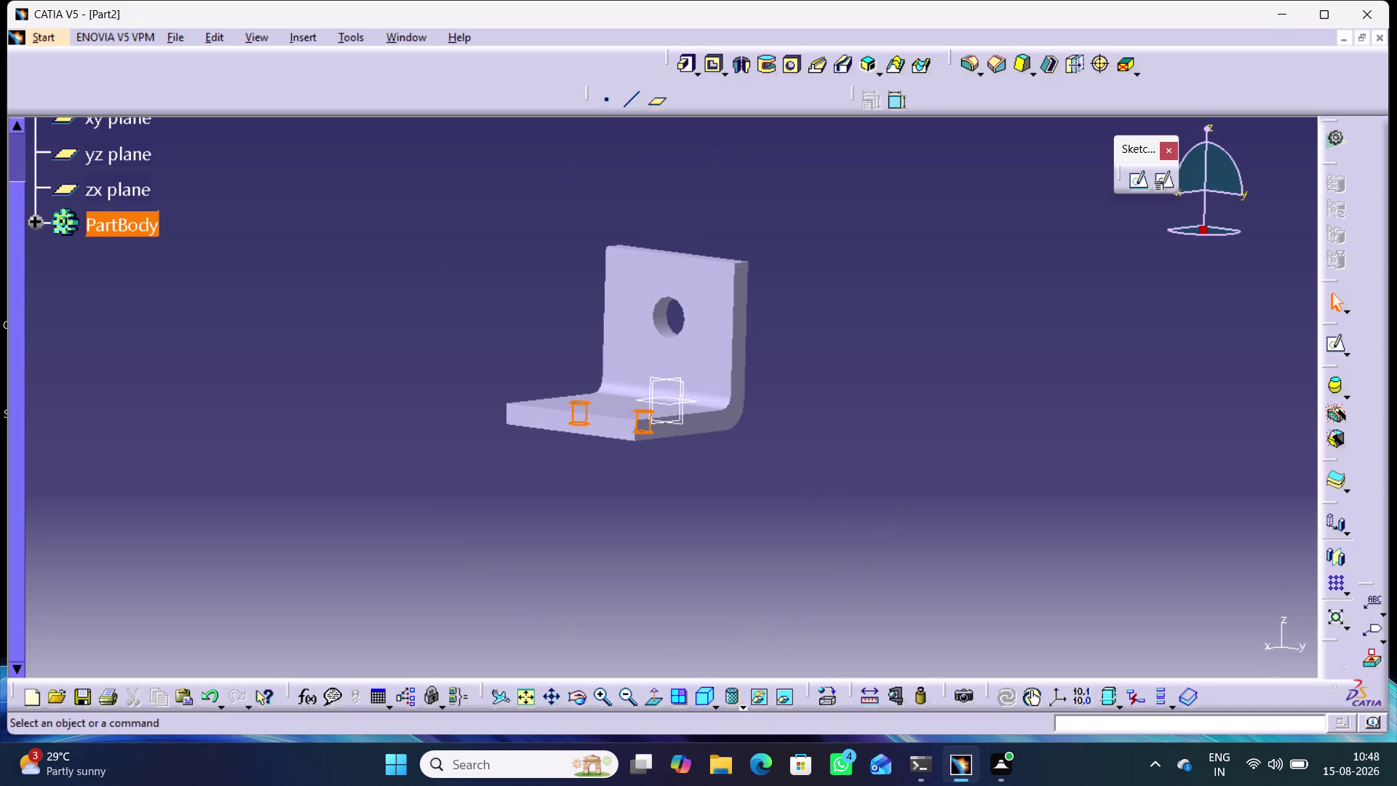
middle_drag(550, 354, 980, 391)
right_drag(550, 354, 981, 390)
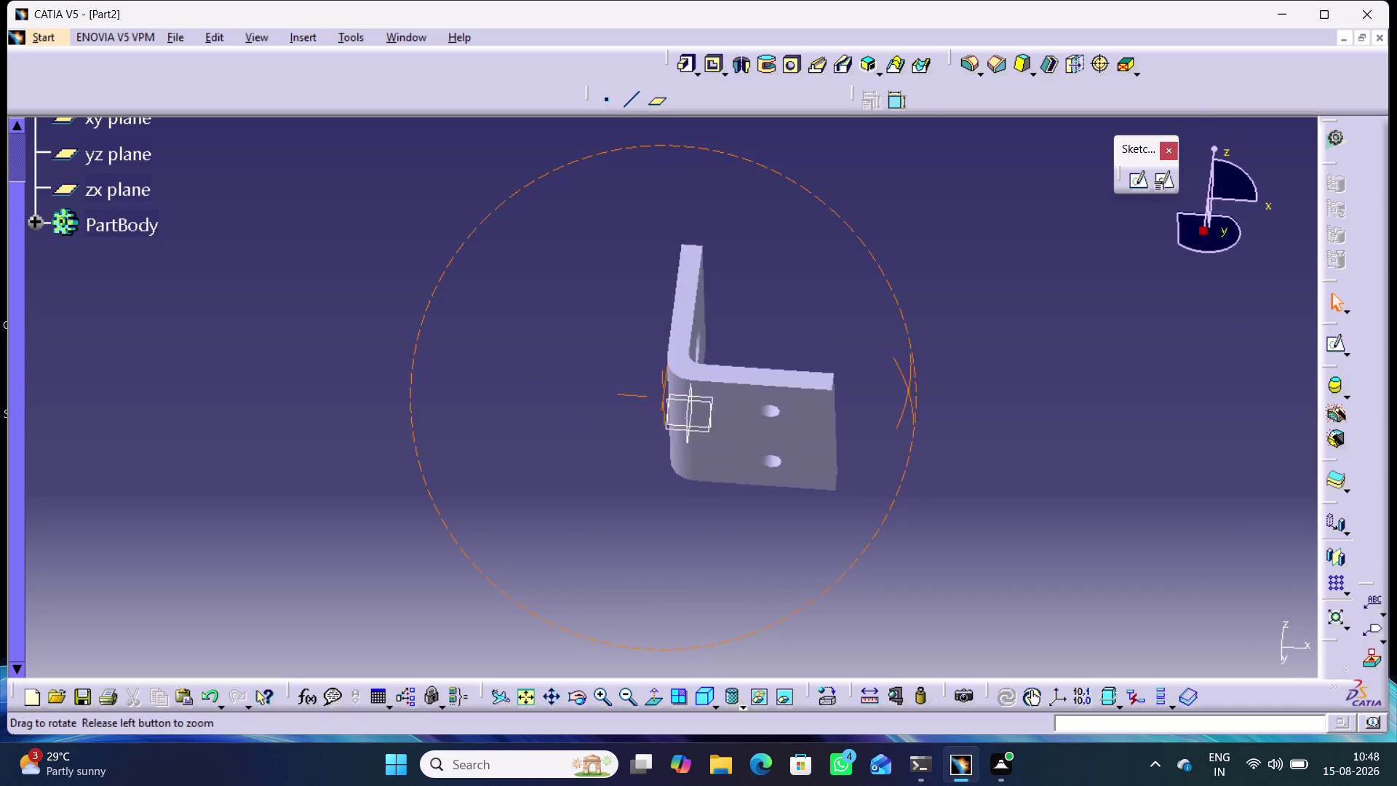
right_drag(980, 390, 614, 407)
Zoom and pan in close on the through-hole and the filleted bend.
middle_drag(980, 391, 708, 254)
scroll(down, 3)
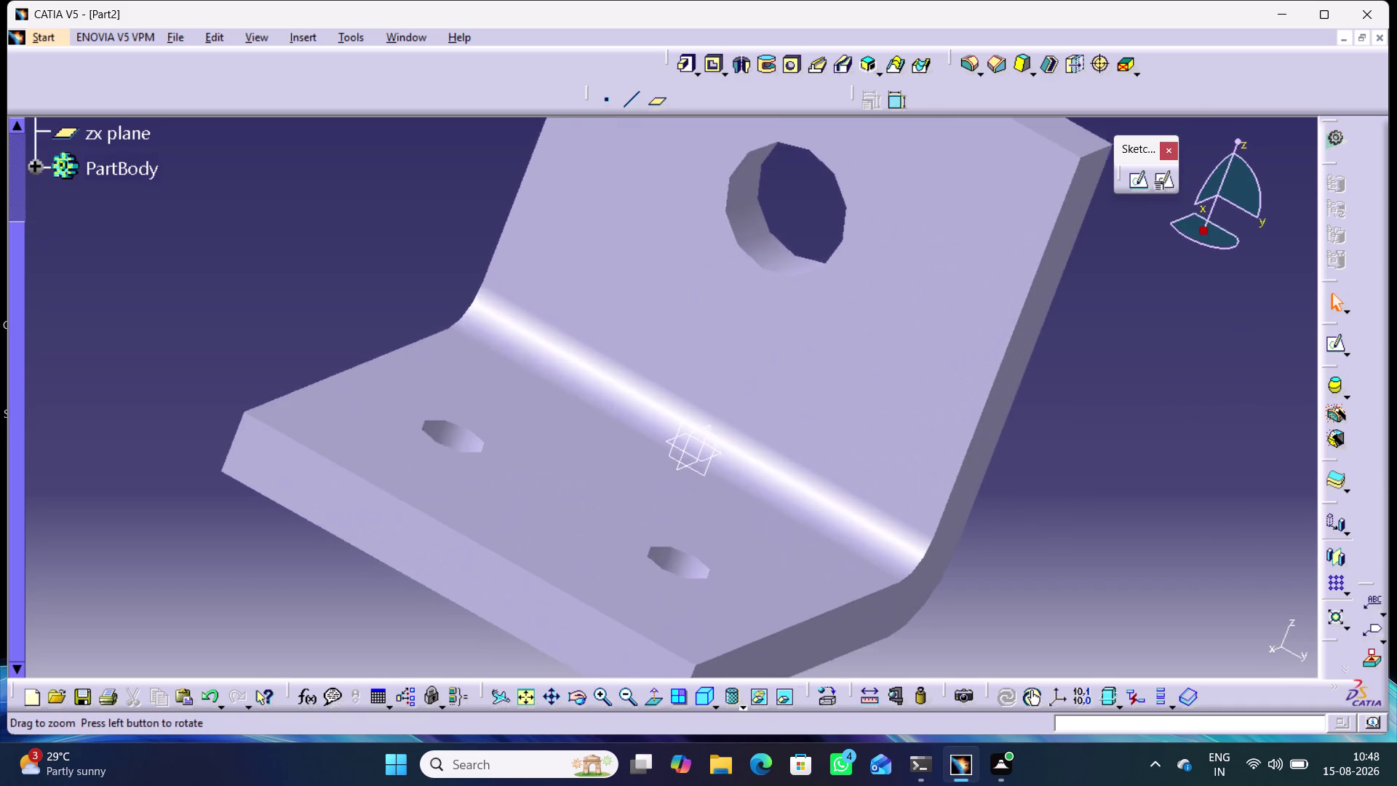
middle_drag(708, 253, 712, 250)
middle_drag(713, 278, 658, 465)
middle_drag(668, 465, 695, 362)
right_click(669, 465)
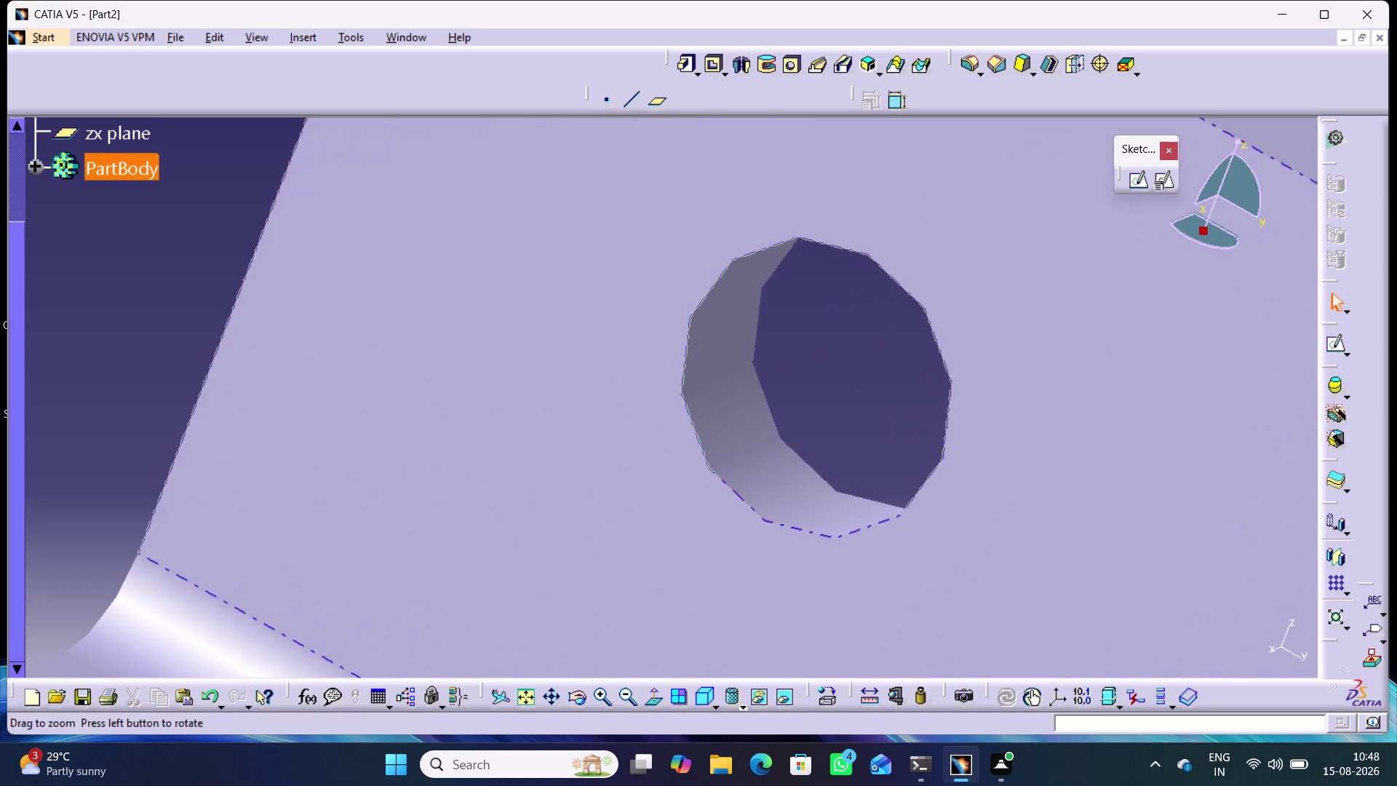
middle_drag(835, 579, 895, 194)
middle_drag(343, 466, 295, 583)
middle_click(593, 374)
right_click(593, 375)
middle_drag(625, 449, 634, 468)
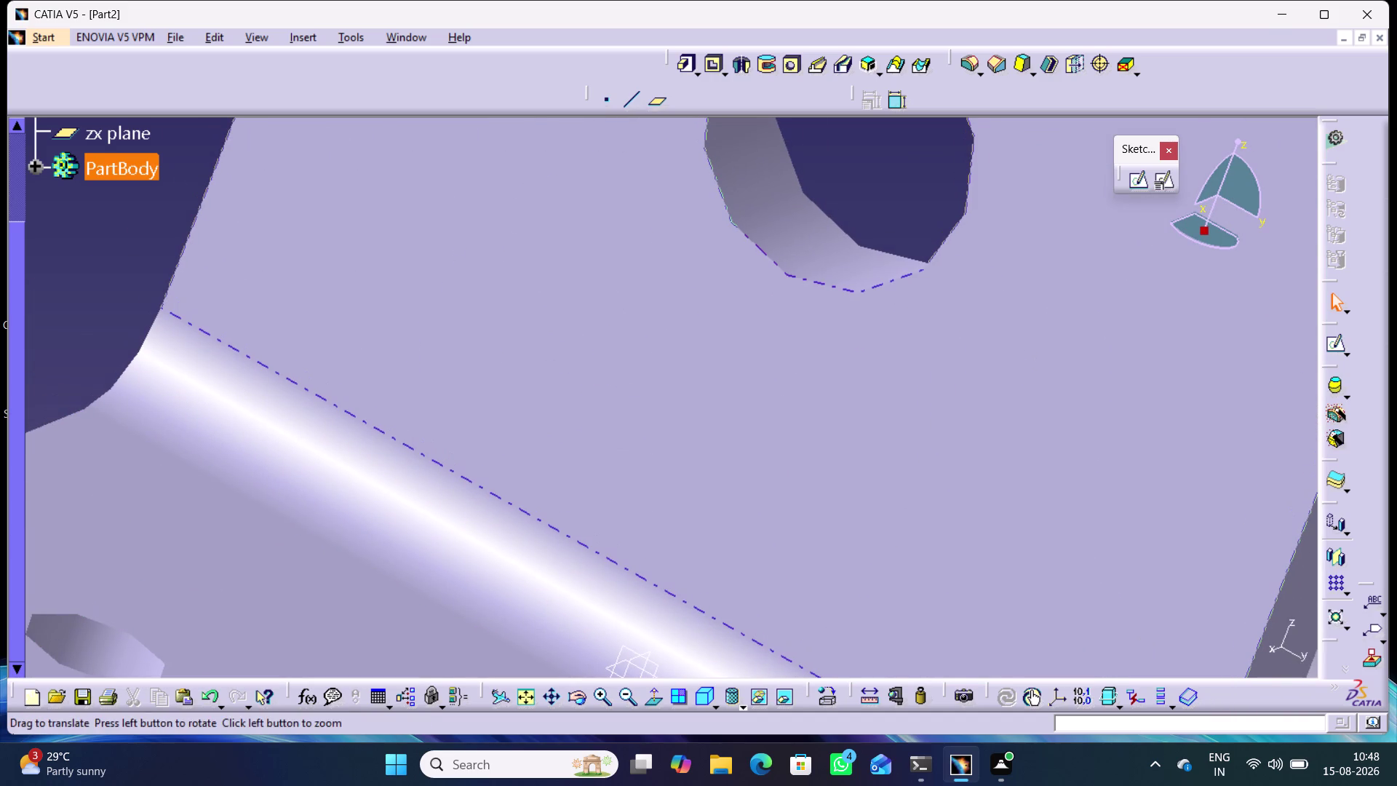
middle_drag(655, 391, 662, 397)
right_click(655, 390)
middle_drag(686, 432, 719, 514)
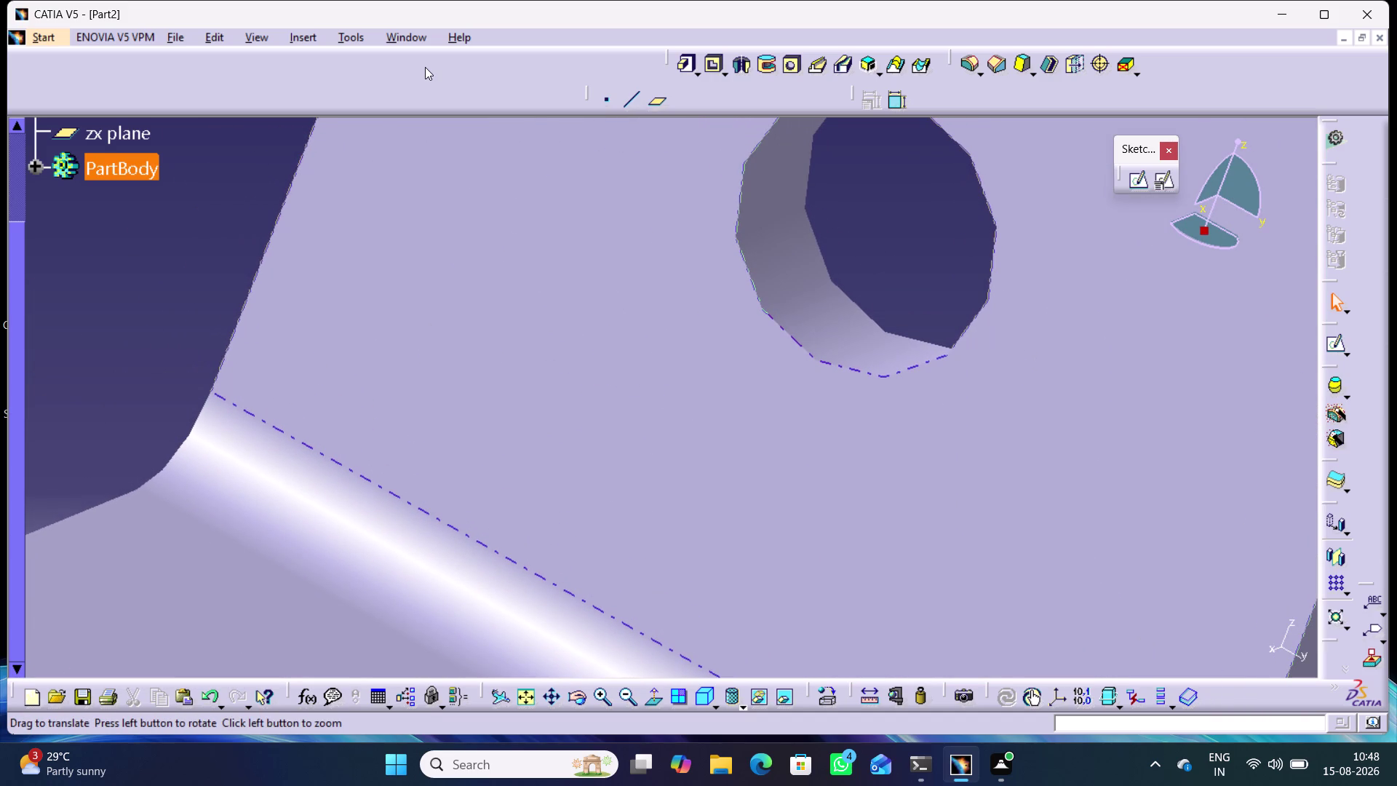
click(351, 33)
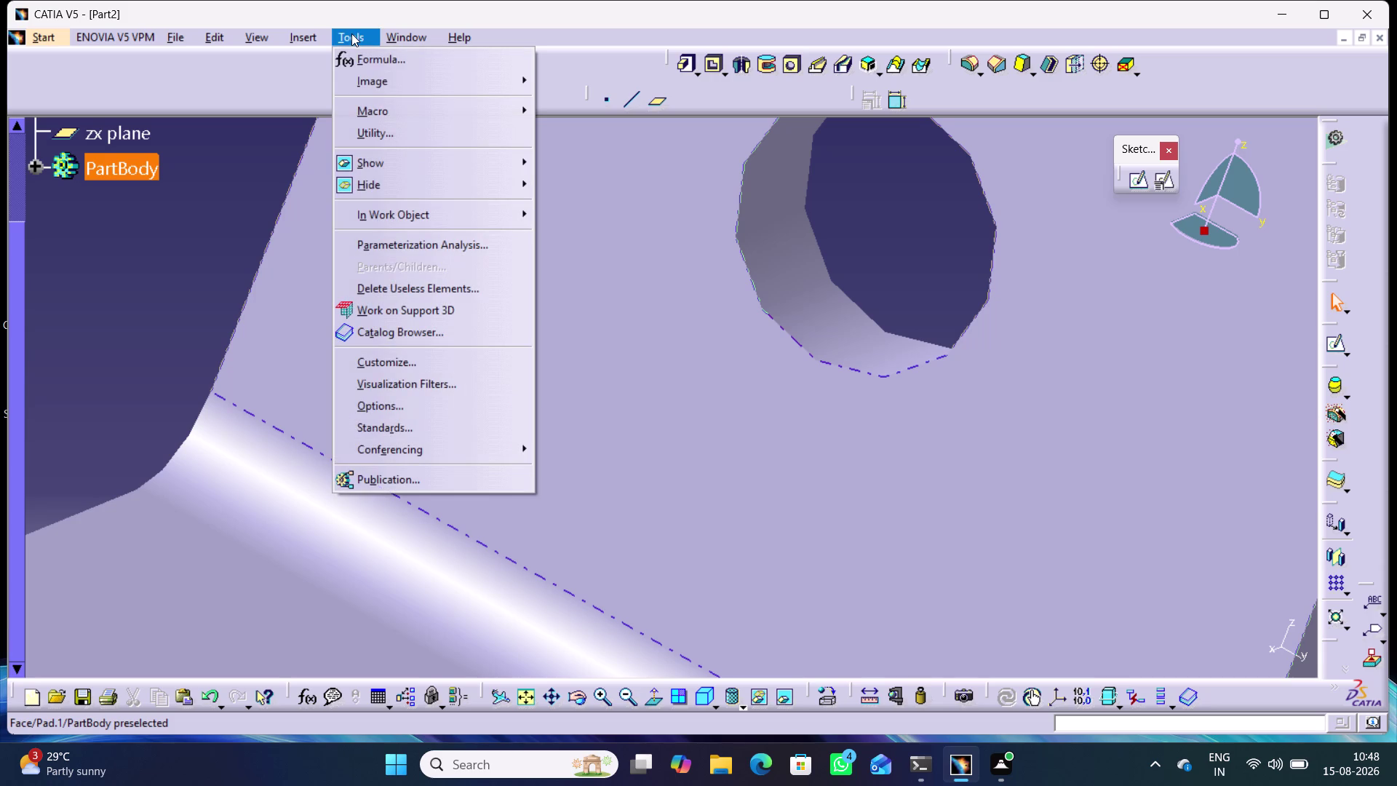
Bring up the Display > Performance page of the Options dialog.
click(446, 402)
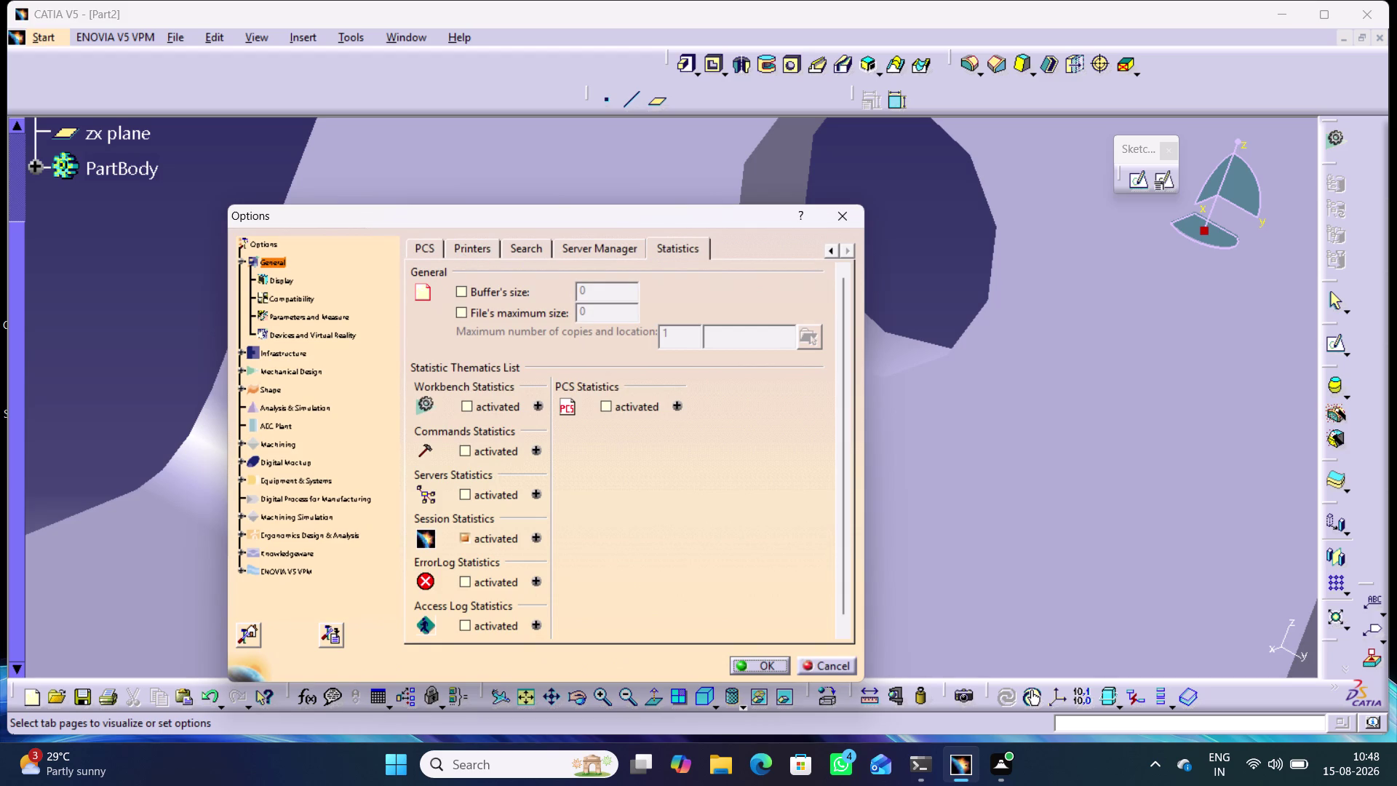
click(287, 284)
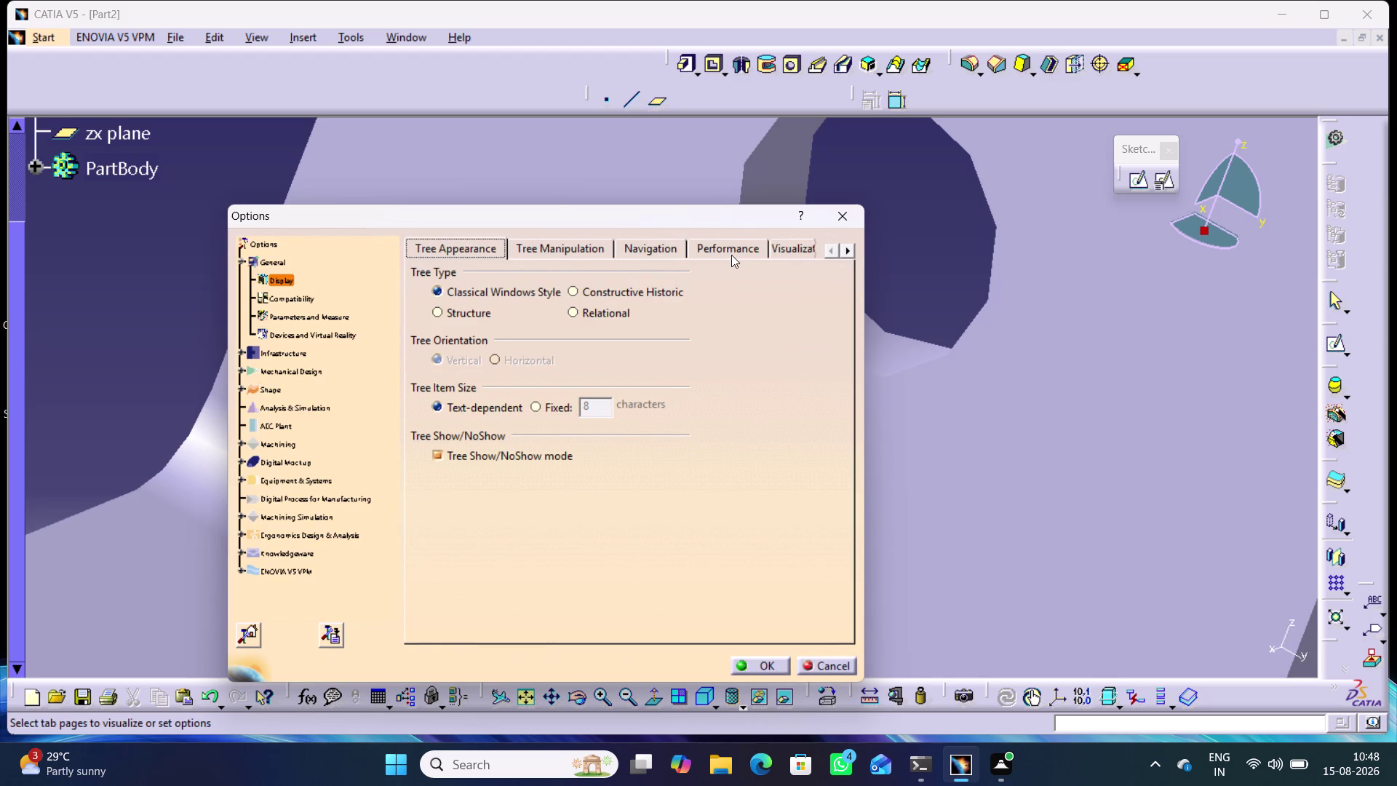
click(844, 248)
click(844, 247)
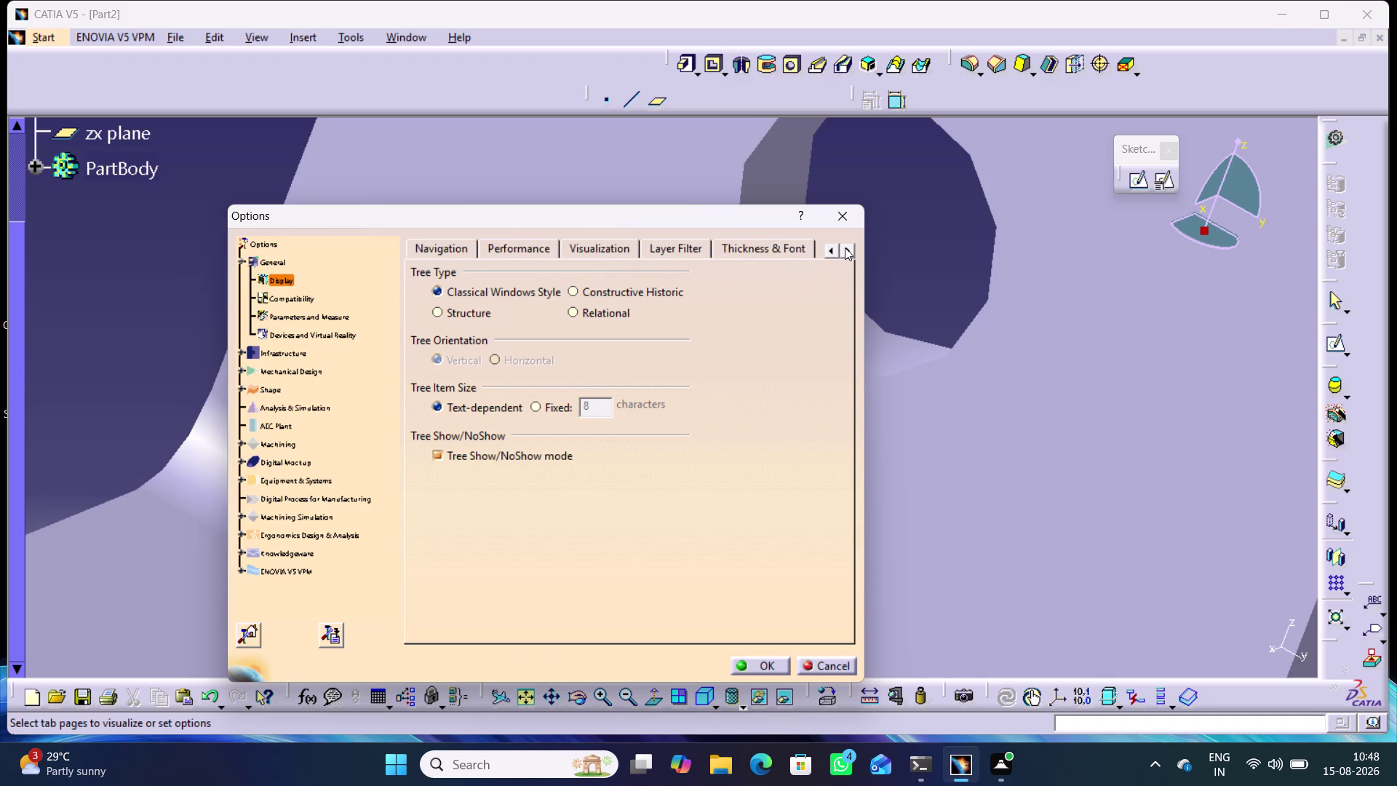
double_click(845, 247)
double_click(844, 248)
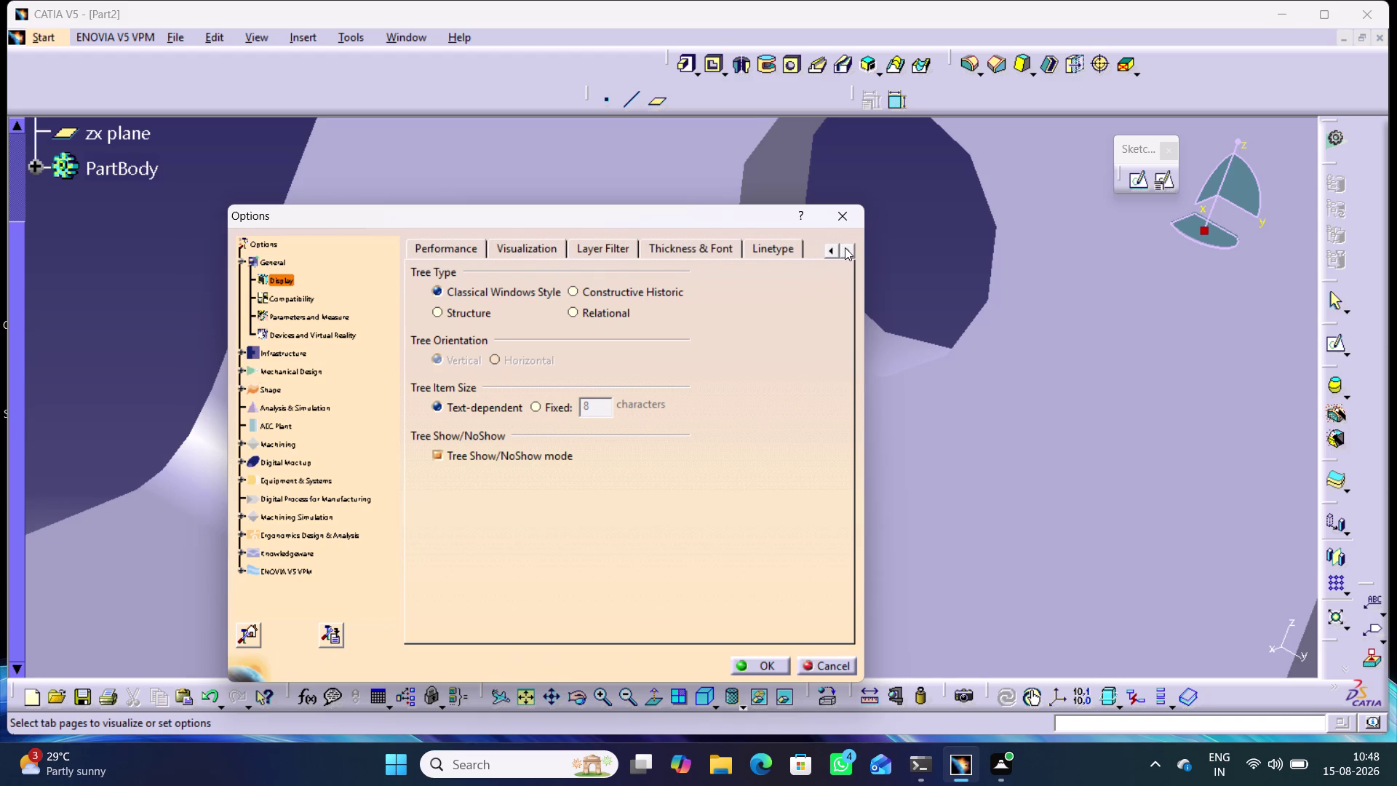
click(768, 249)
click(710, 246)
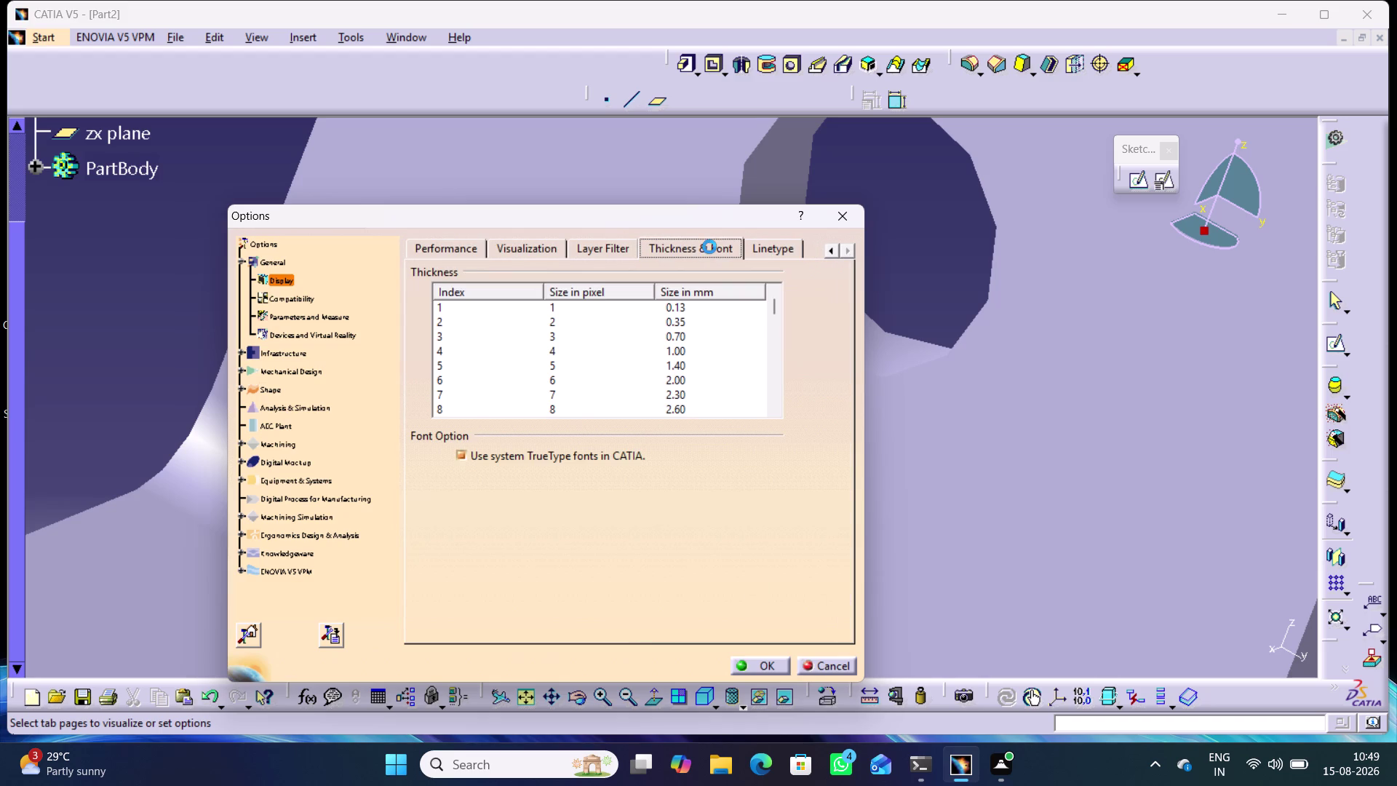
click(591, 245)
click(524, 246)
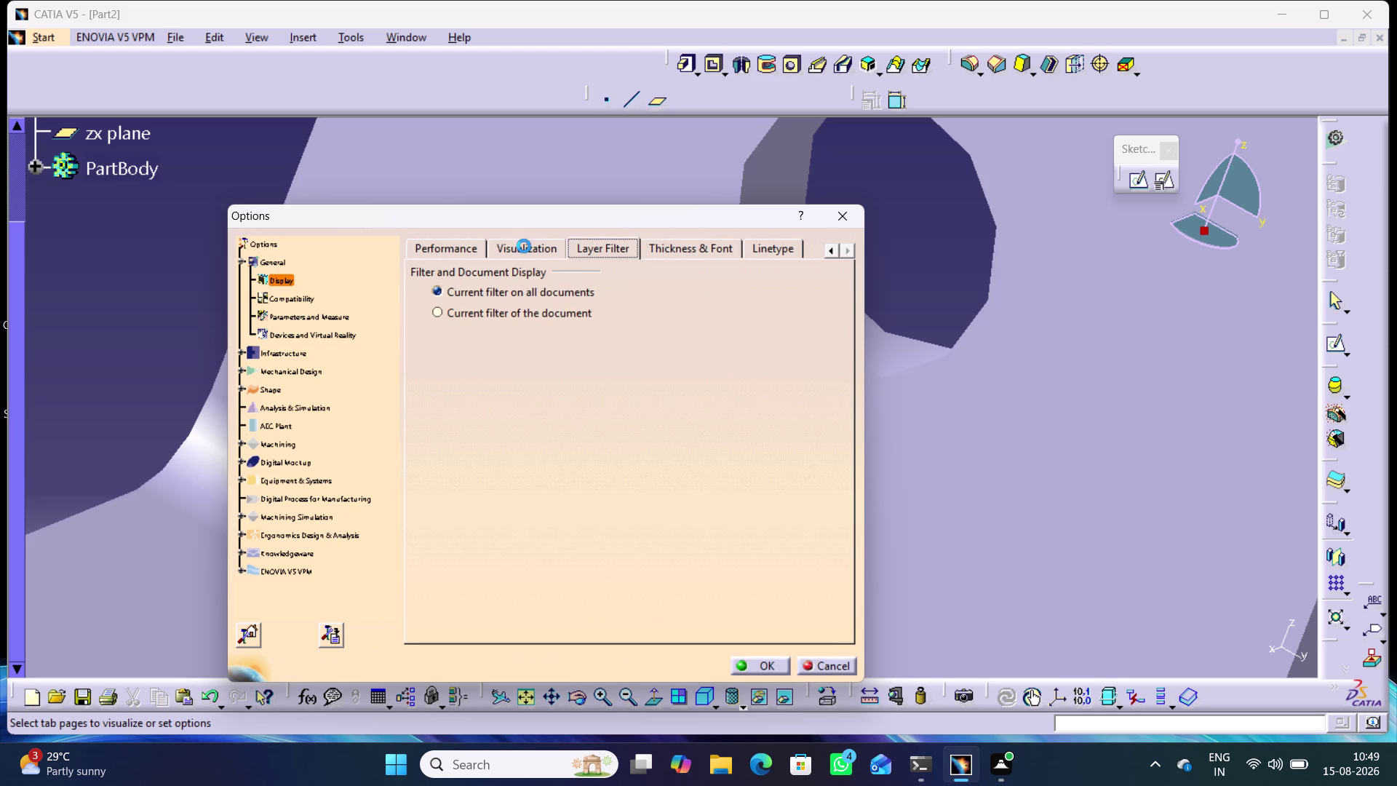
click(464, 252)
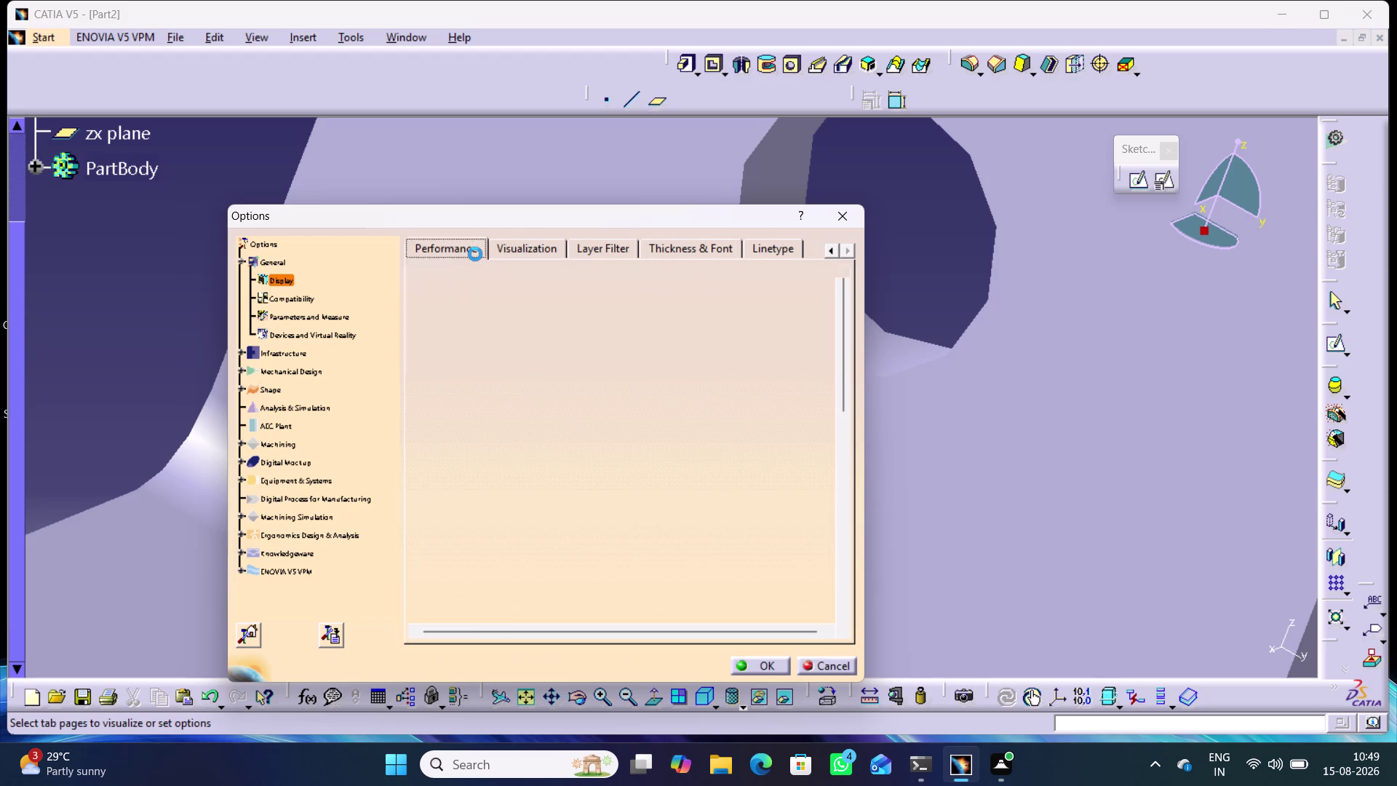
click(539, 244)
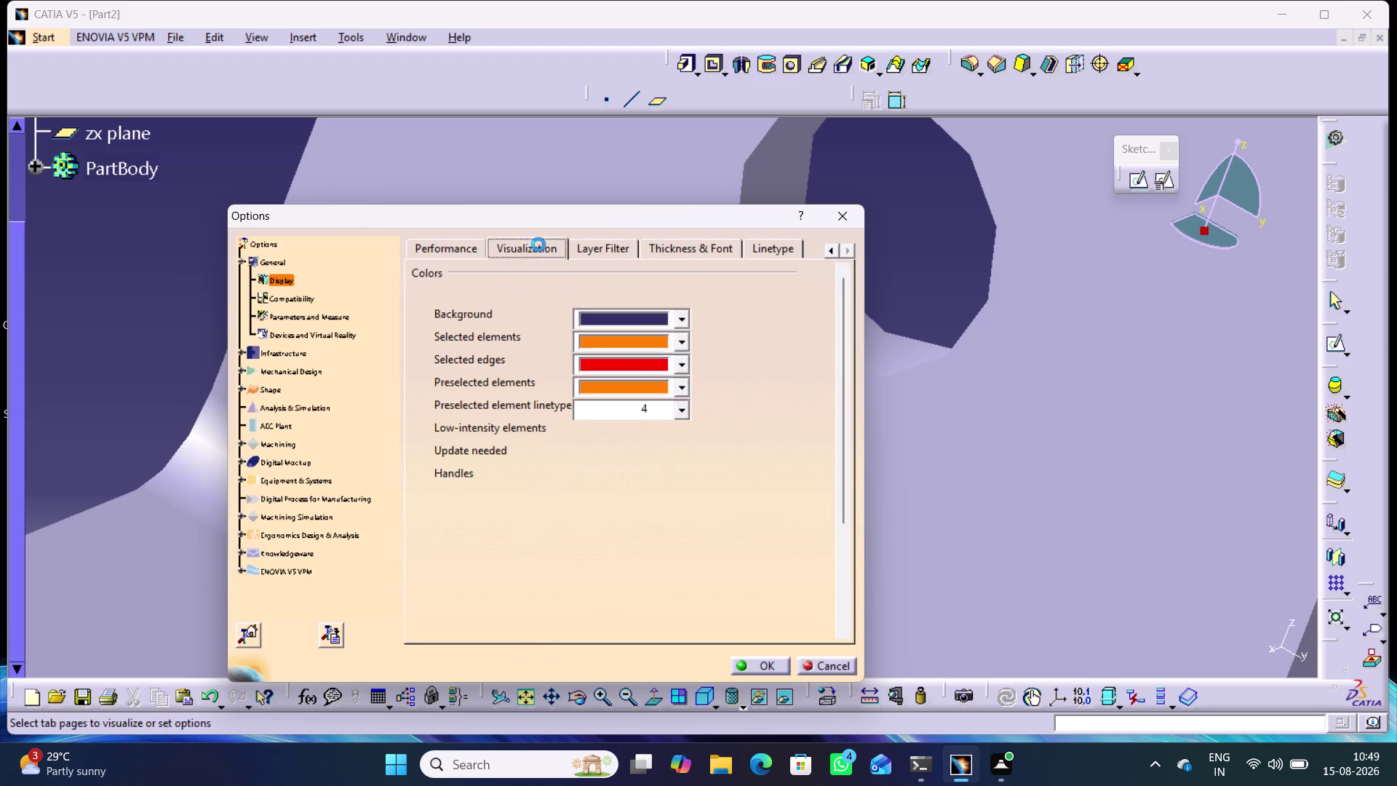
click(460, 253)
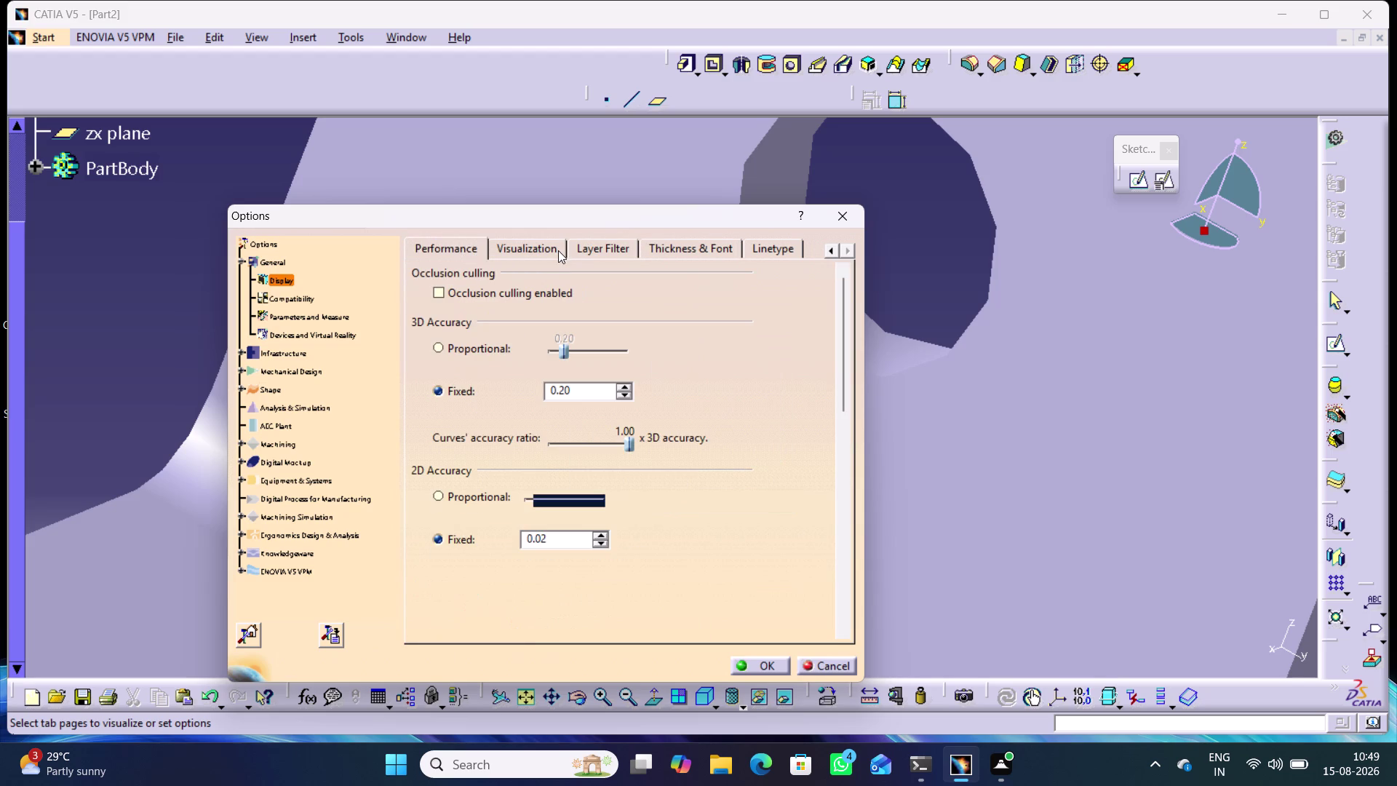
Make 3D and 2D accuracy Proportional, with 3D set to 0.02, and apply.
click(445, 342)
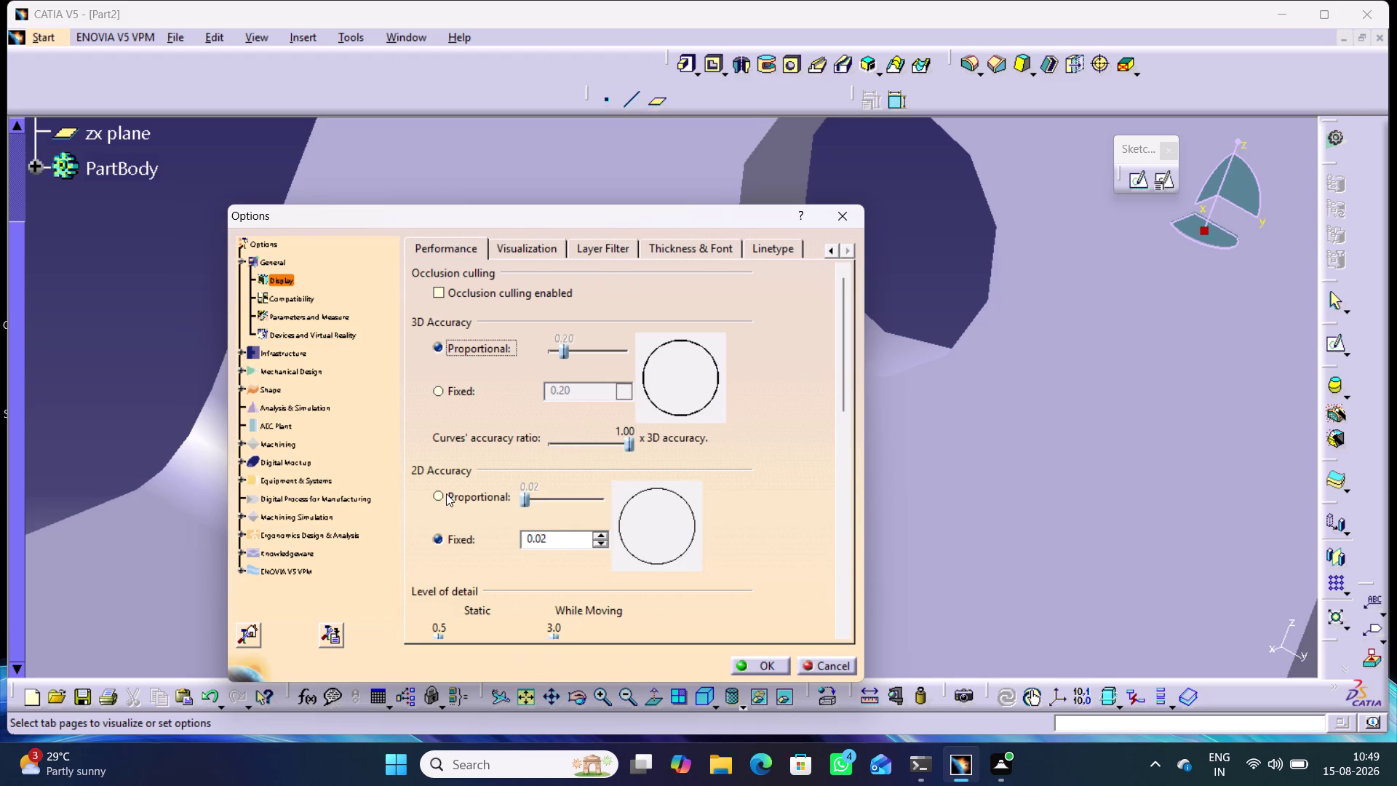
click(446, 493)
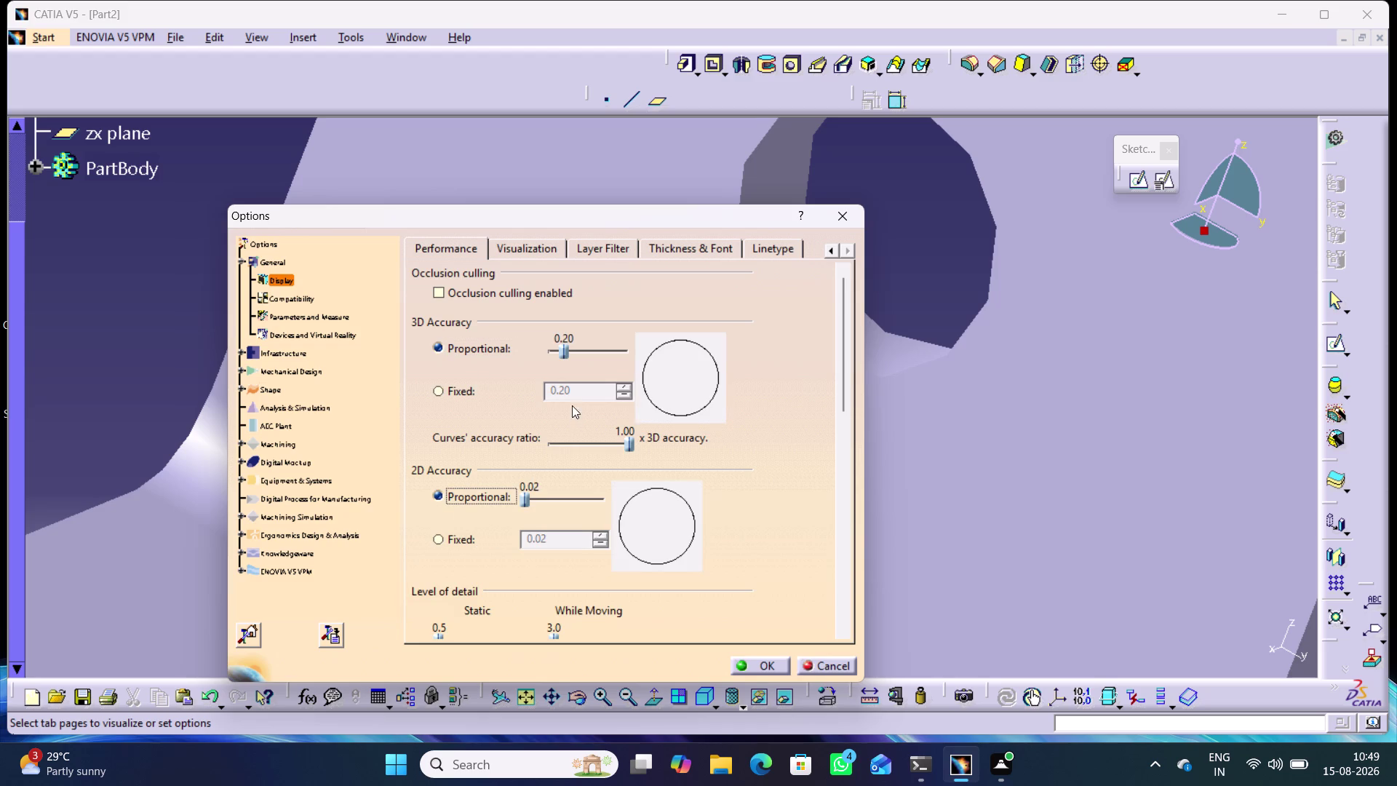
click(563, 352)
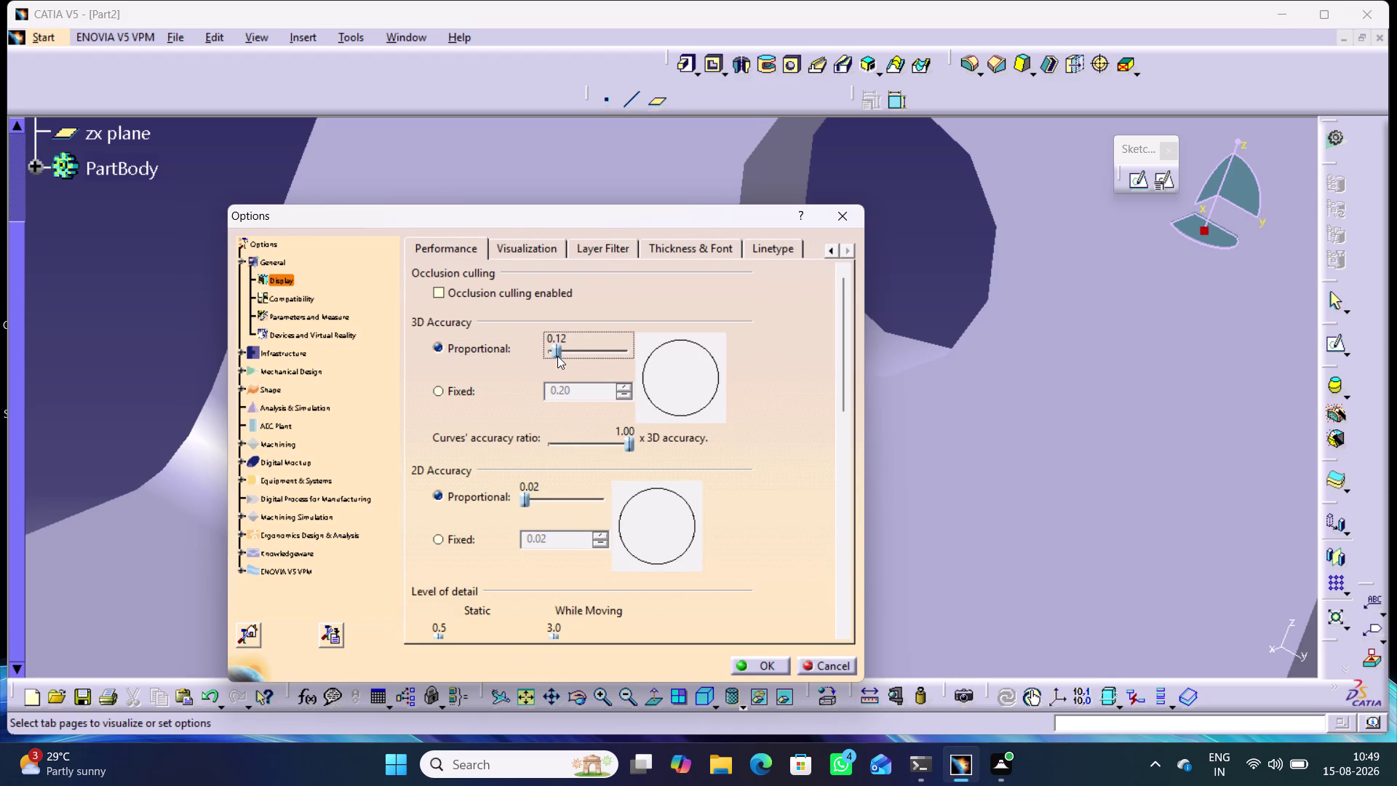
drag(557, 355, 554, 356)
drag(554, 355, 549, 356)
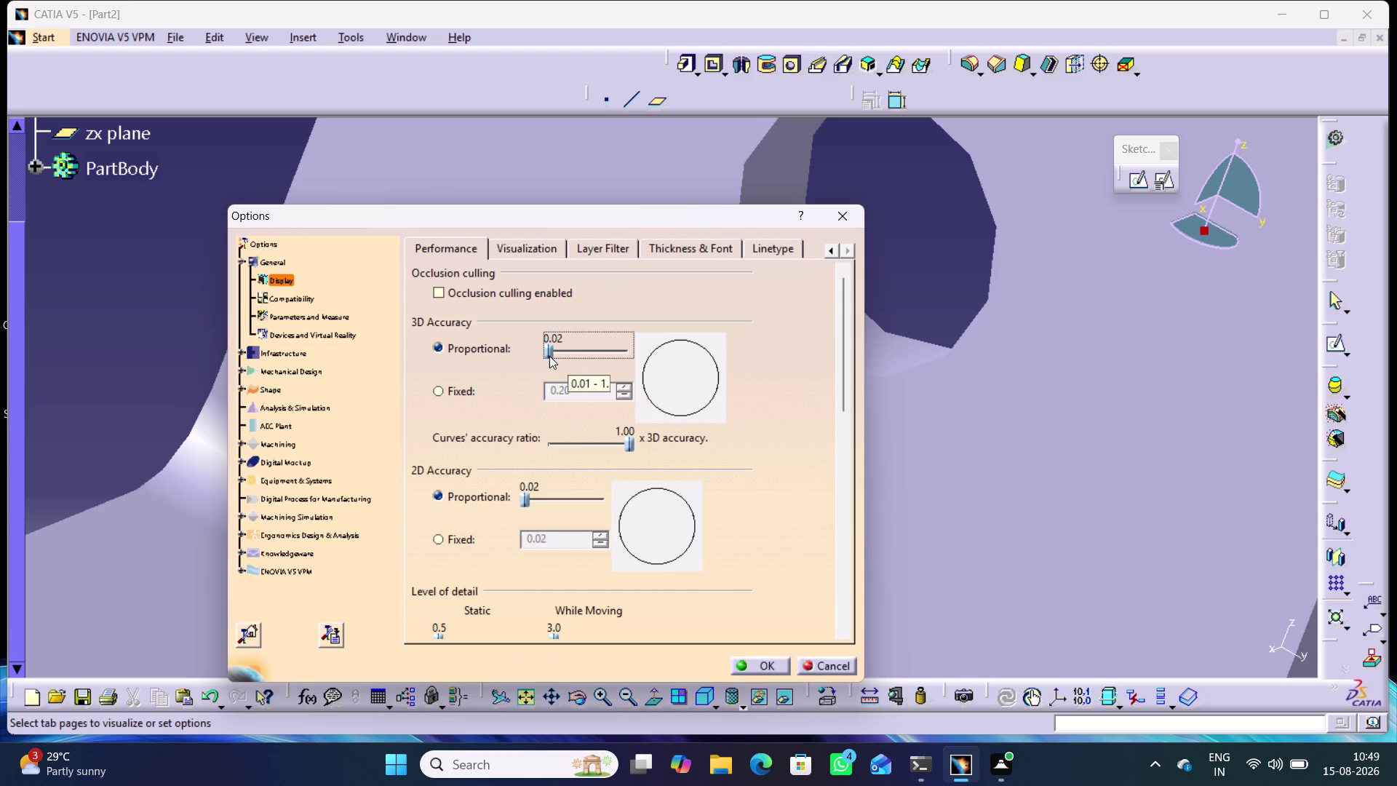
drag(549, 356, 548, 355)
click(756, 663)
Pan around the bracket to check the smoother hole and bend edges.
middle_drag(849, 433, 918, 282)
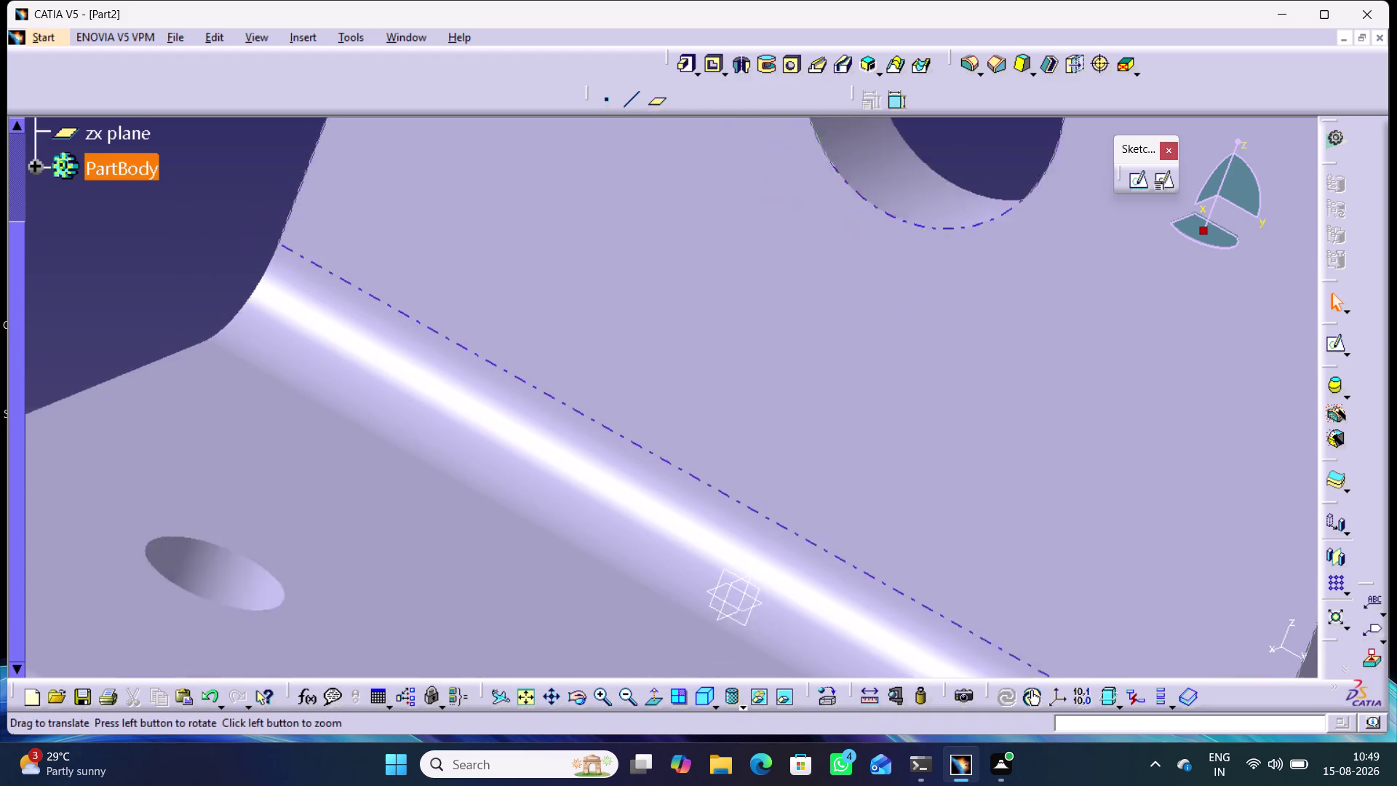
middle_drag(918, 282, 980, 201)
middle_drag(602, 418, 605, 518)
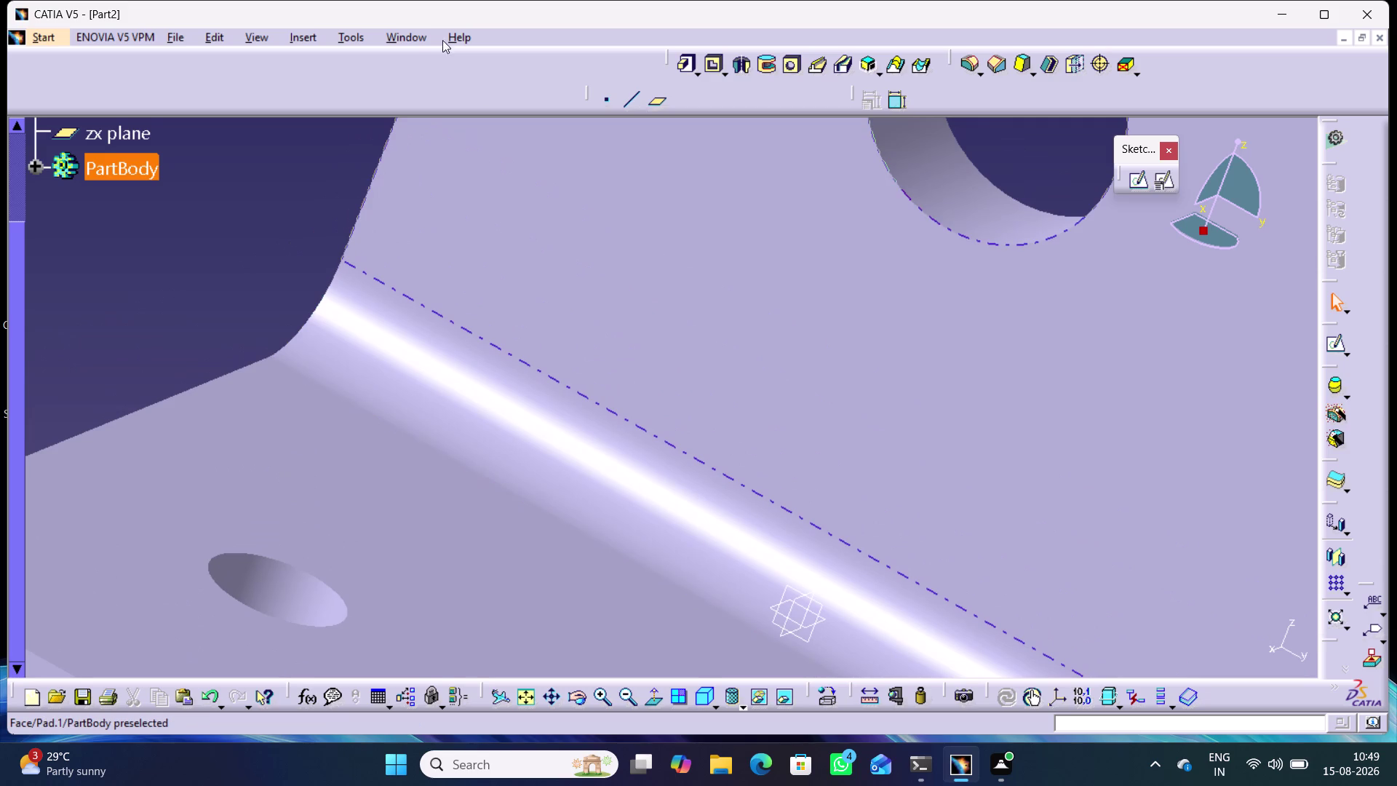